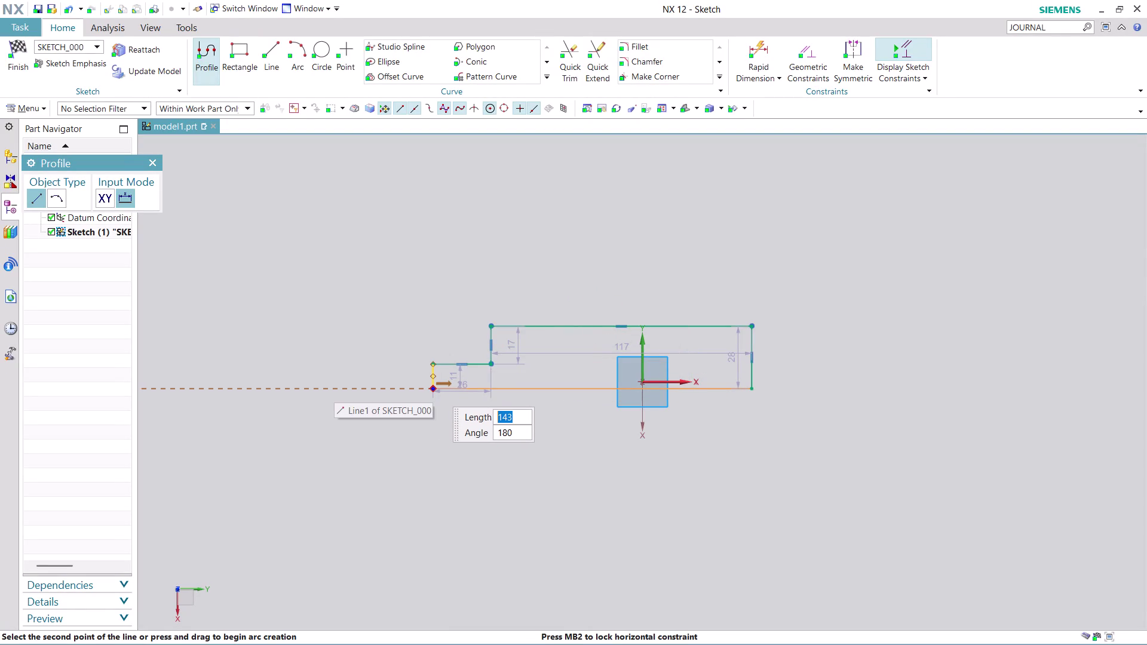
Close the stepped profile by ending its last line at the starting point.
click(433, 387)
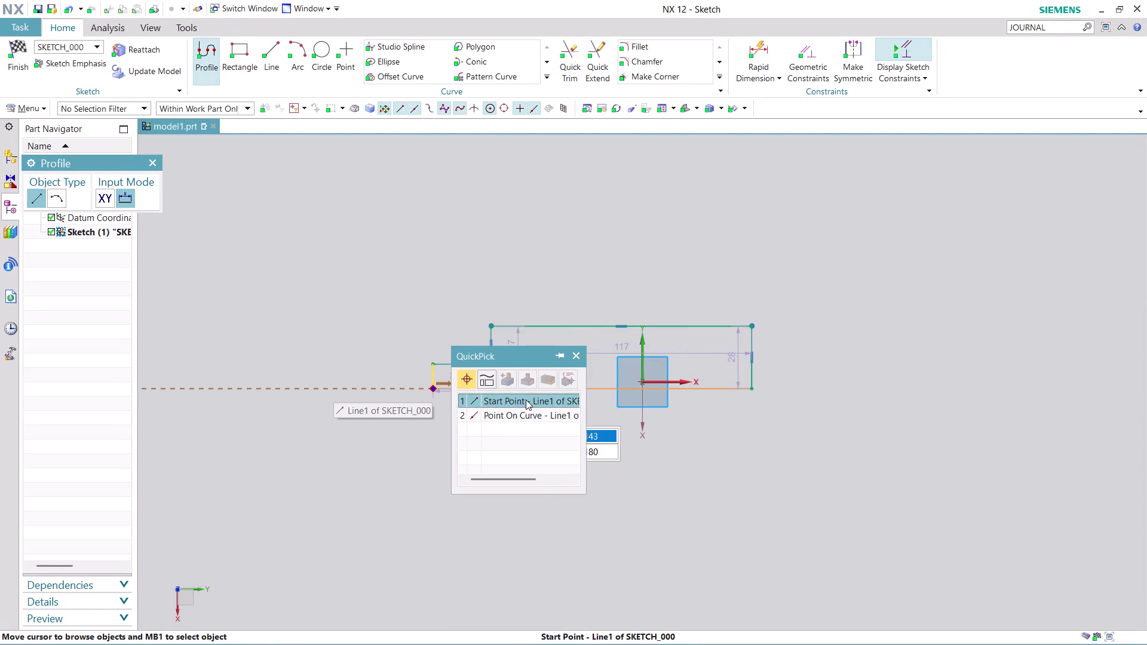
click(526, 400)
key(Escape)
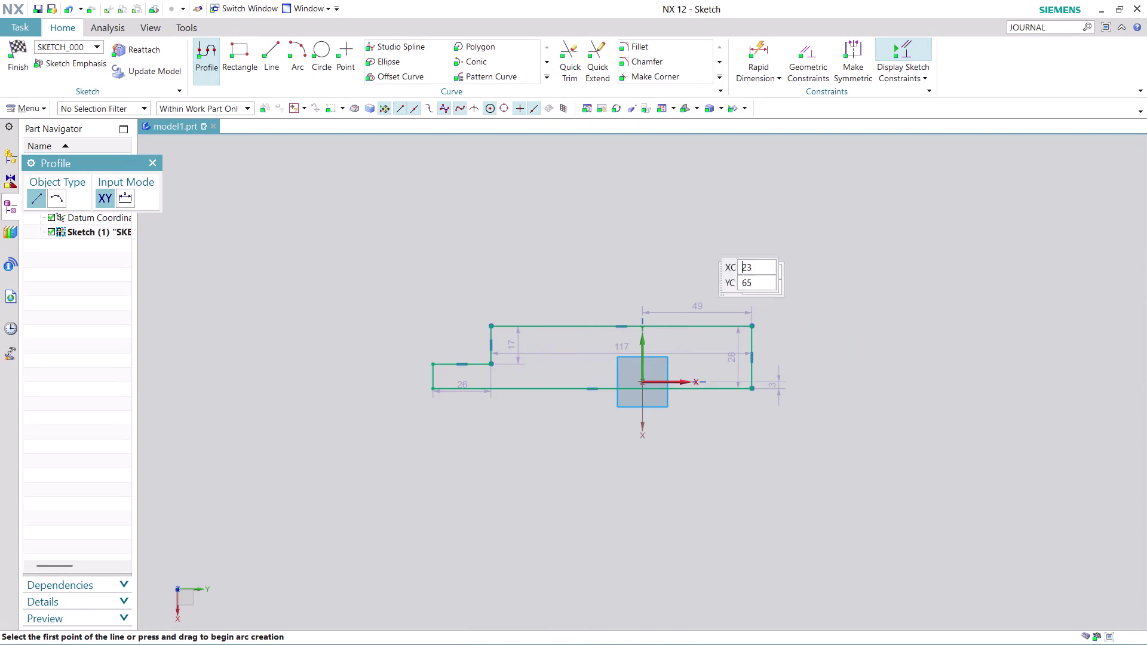
Draw the slanted, vertical and base lines forming the peaked roof on the right.
click(755, 326)
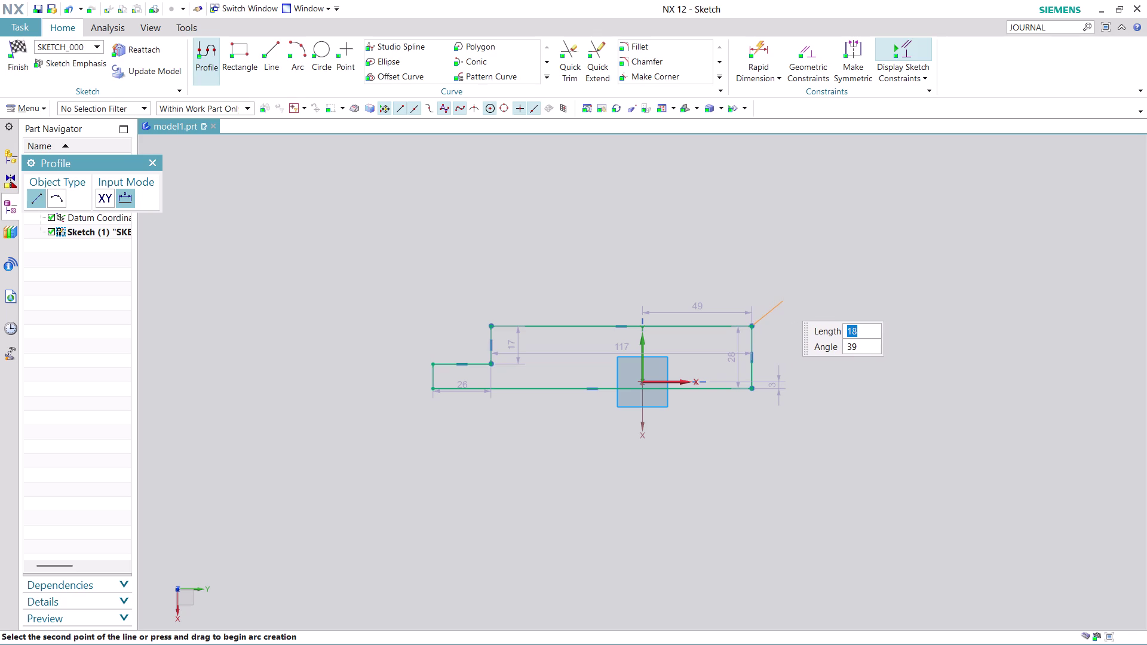
click(775, 300)
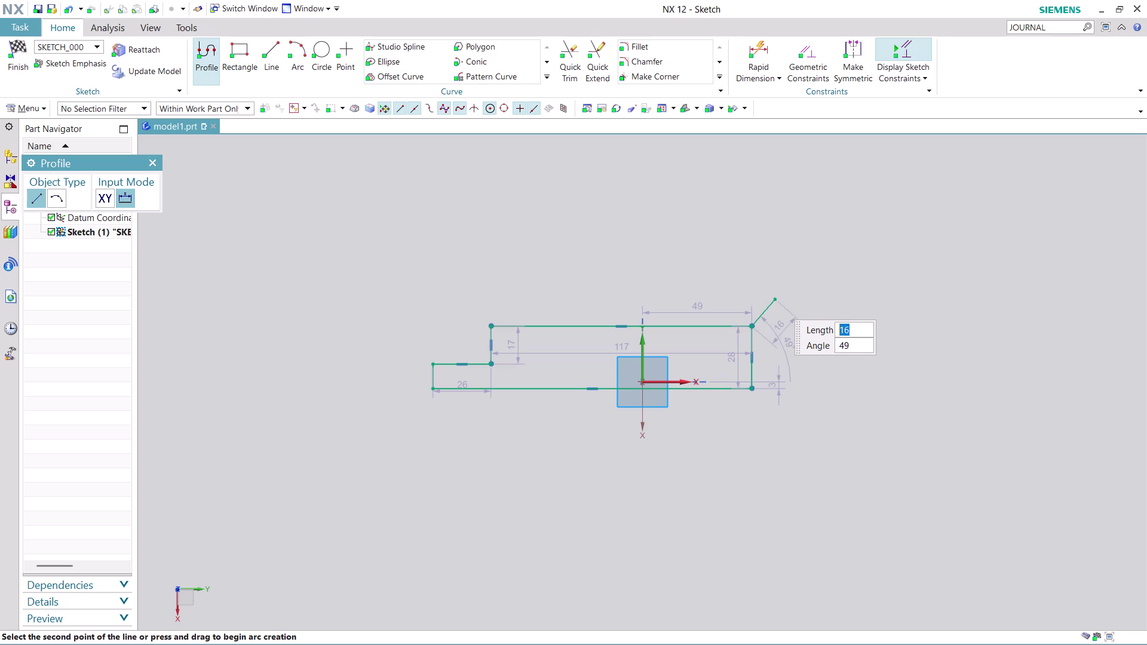
click(777, 388)
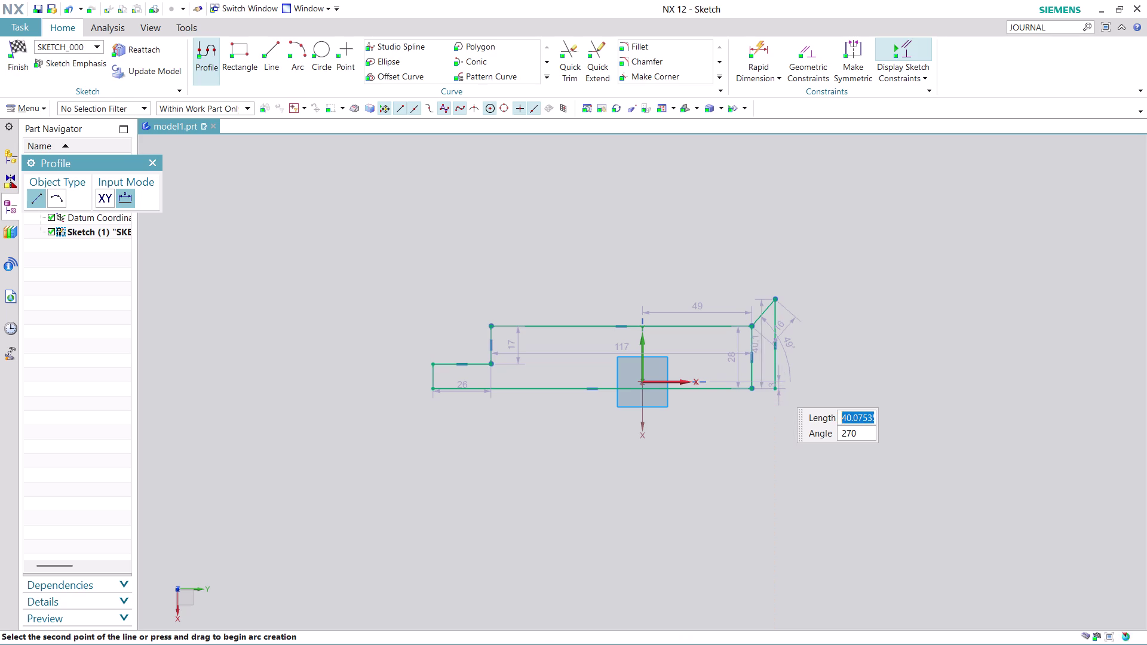
click(750, 392)
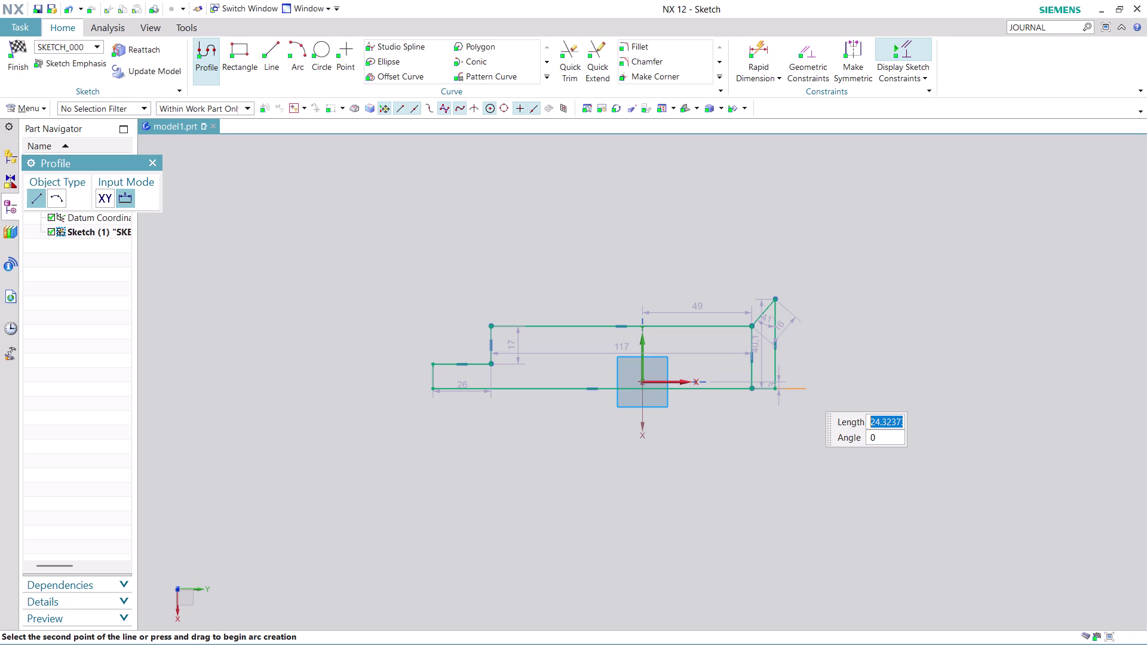
click(806, 392)
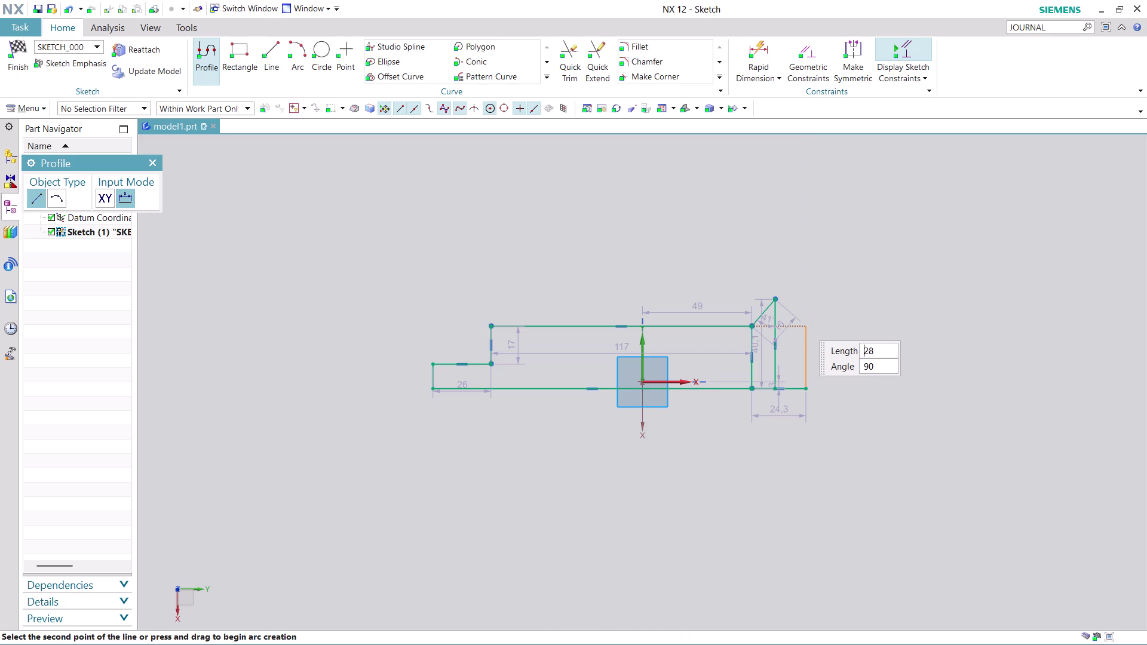
click(800, 316)
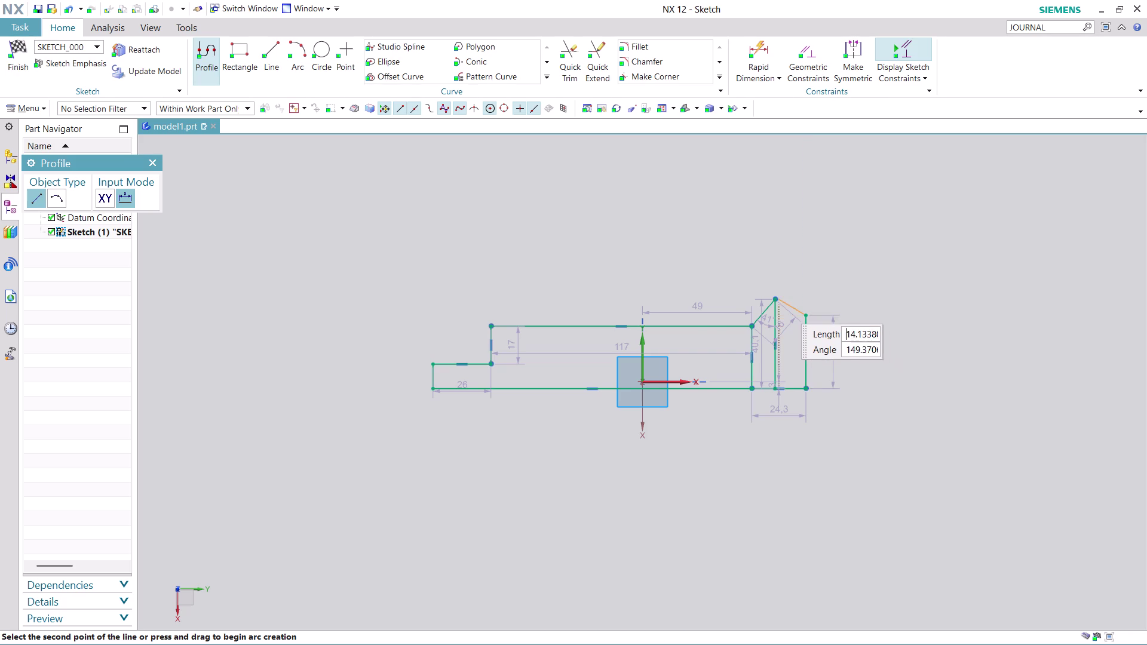
click(776, 299)
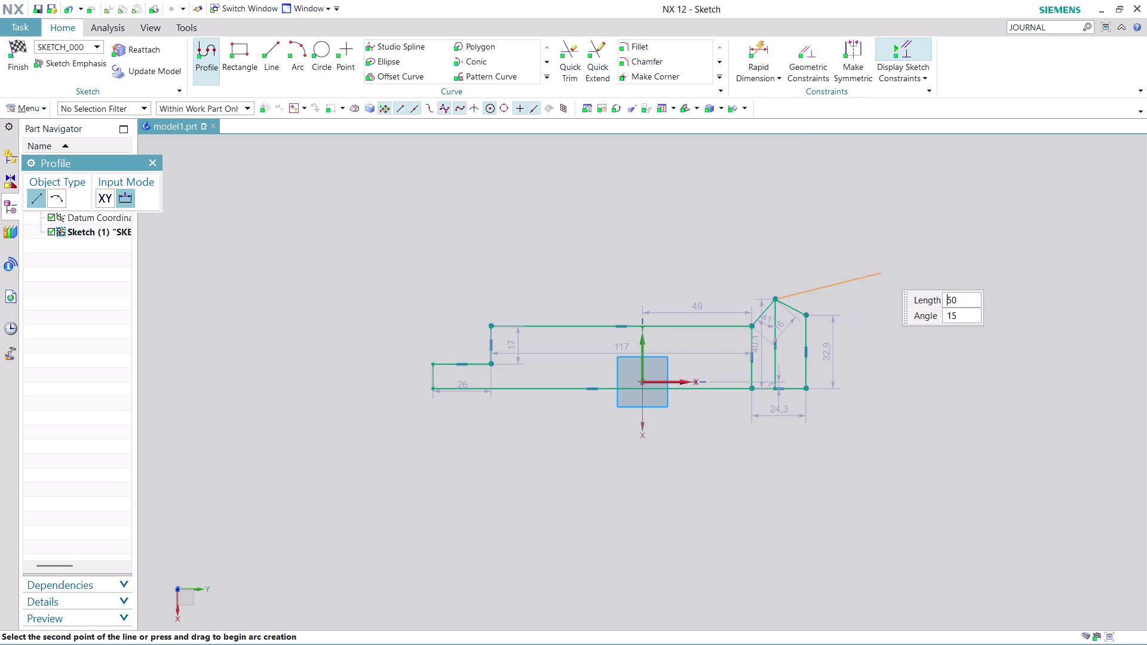
key(Escape)
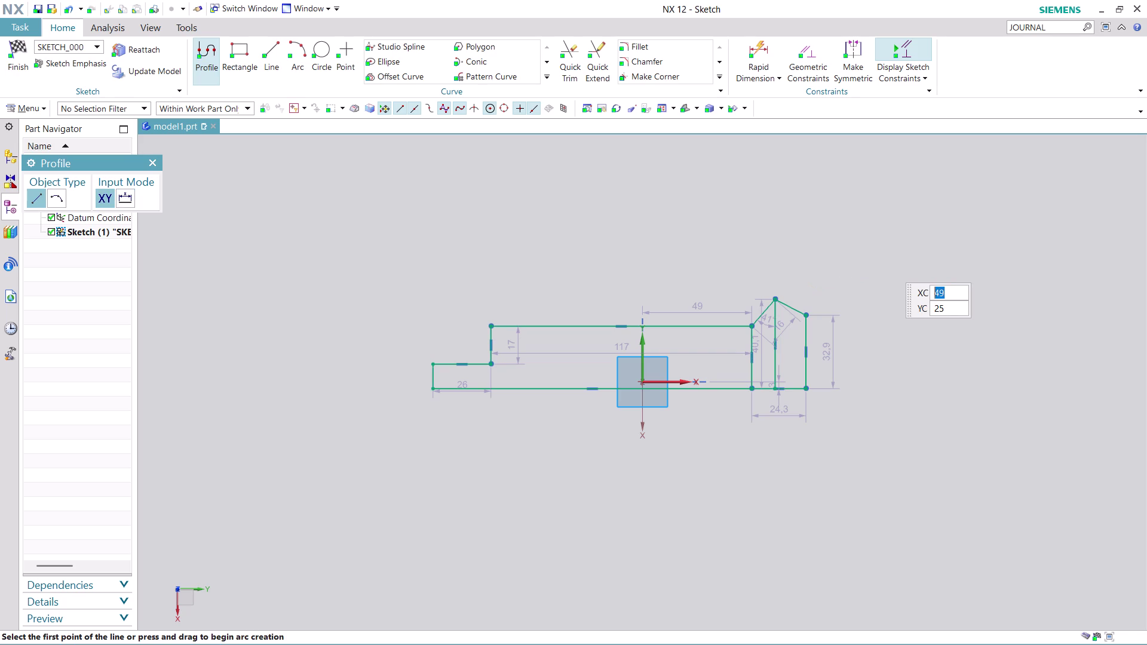
key(Escape)
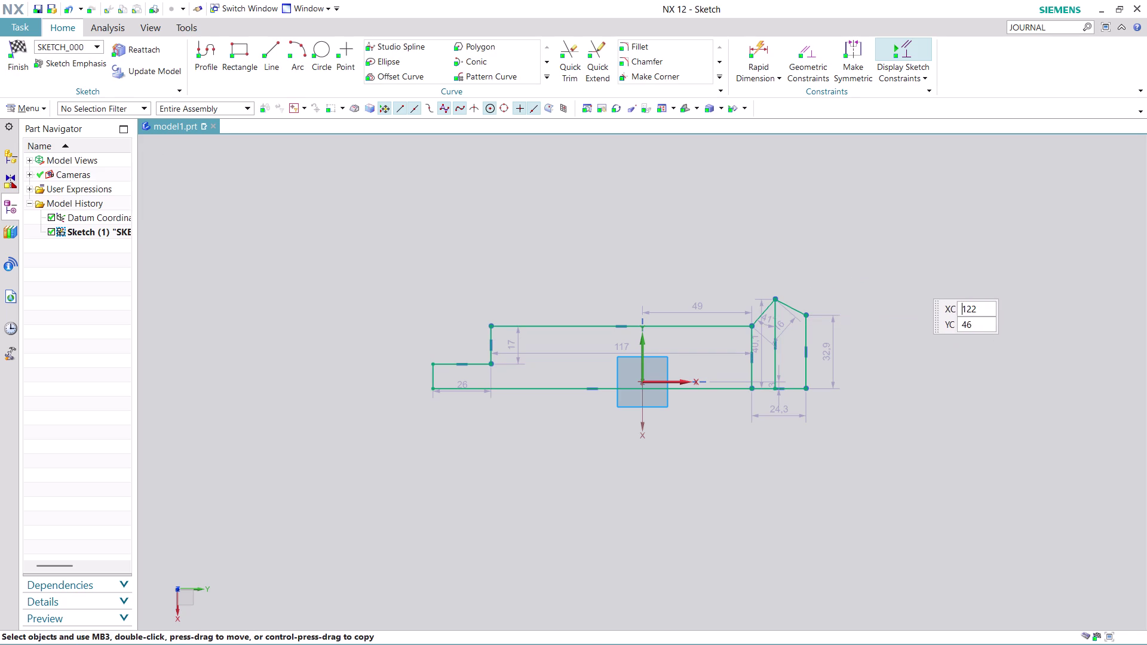
Change the left roof slope's angle dimension from 41° to 45°.
scroll(up, 3)
scroll(up, 3)
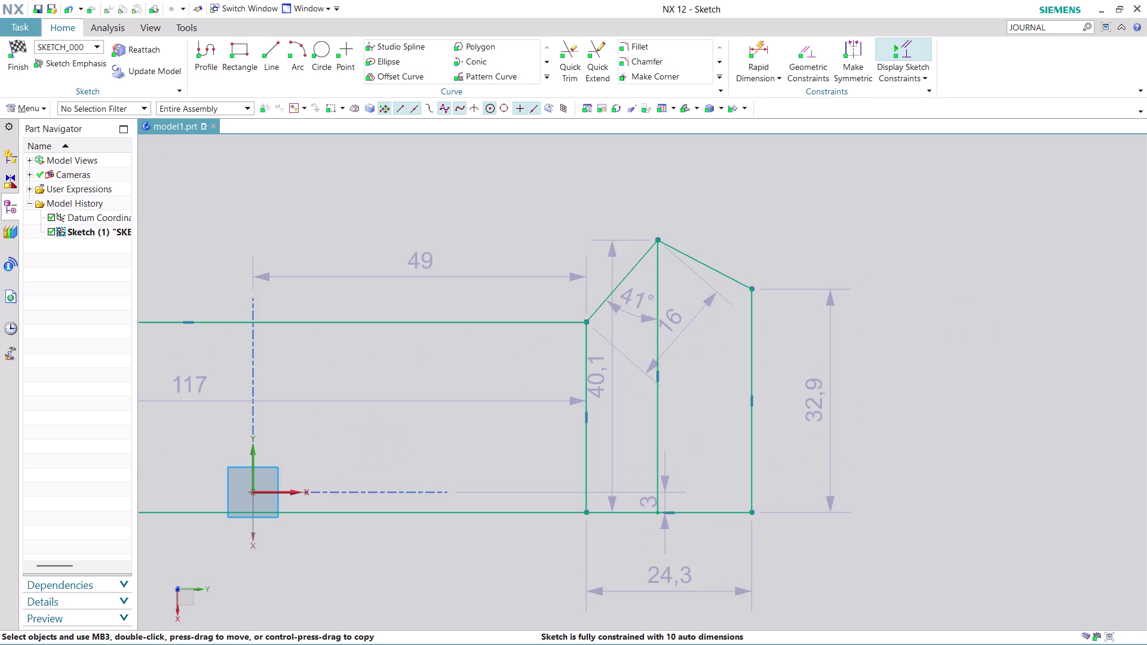
scroll(up, 3)
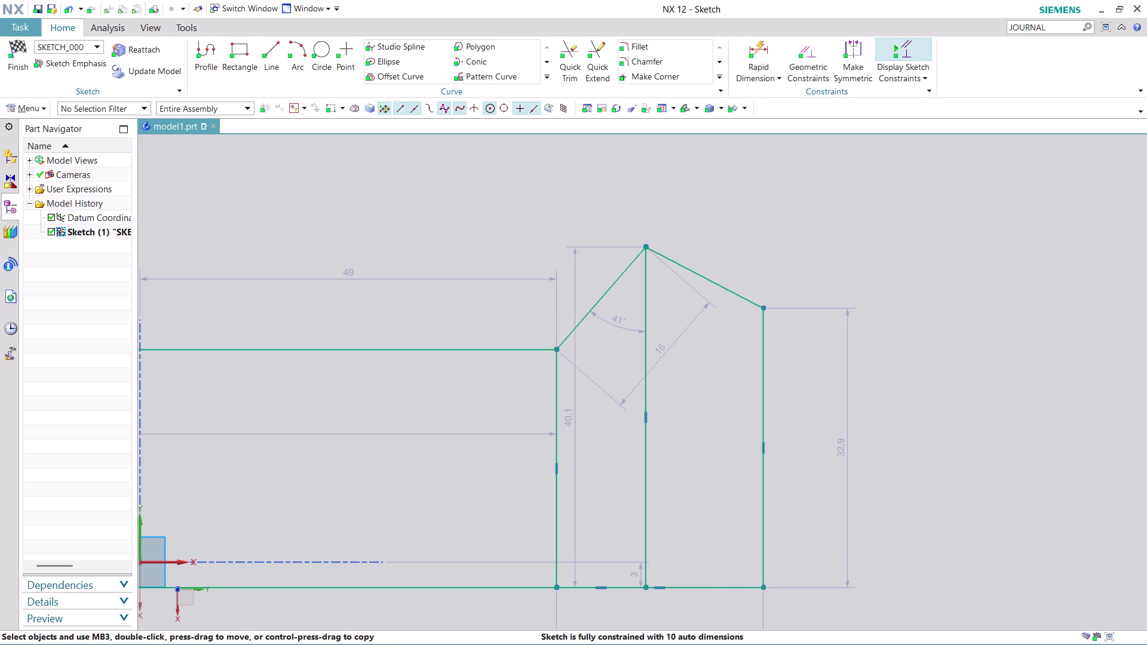
double_click(611, 324)
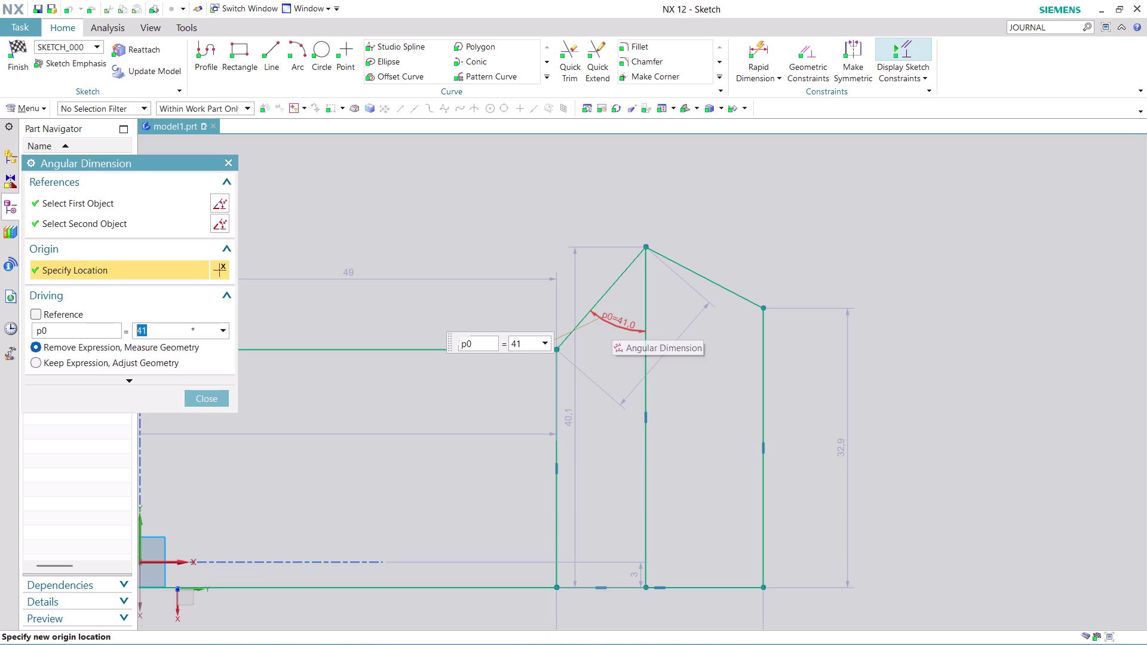
text(45)
key(Return)
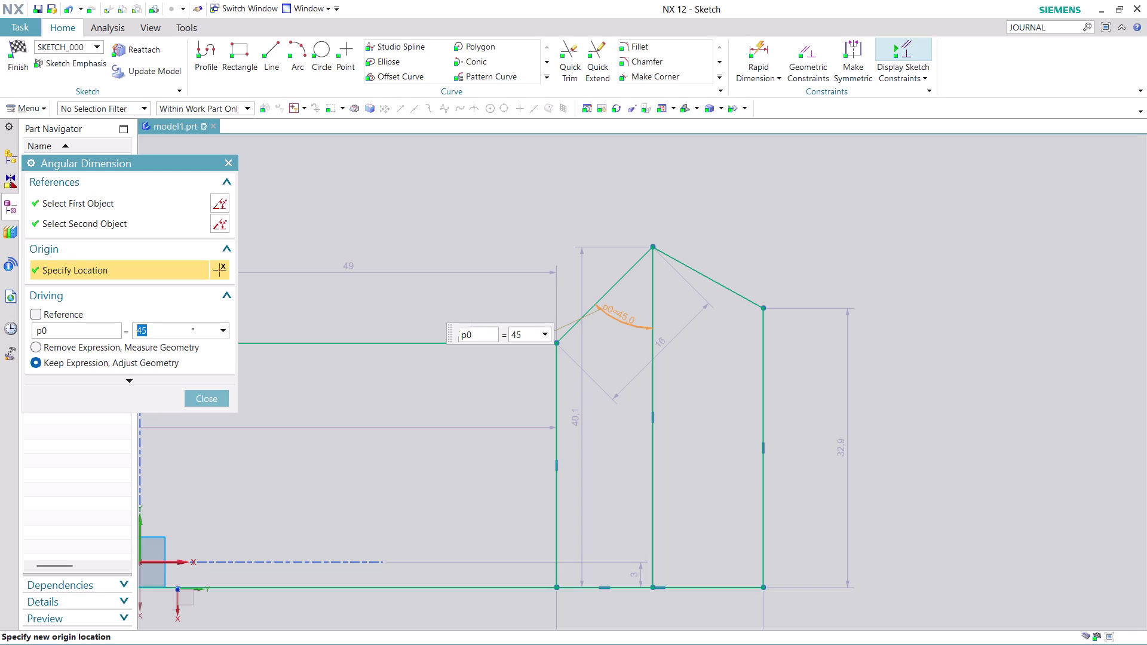
double_click(850, 447)
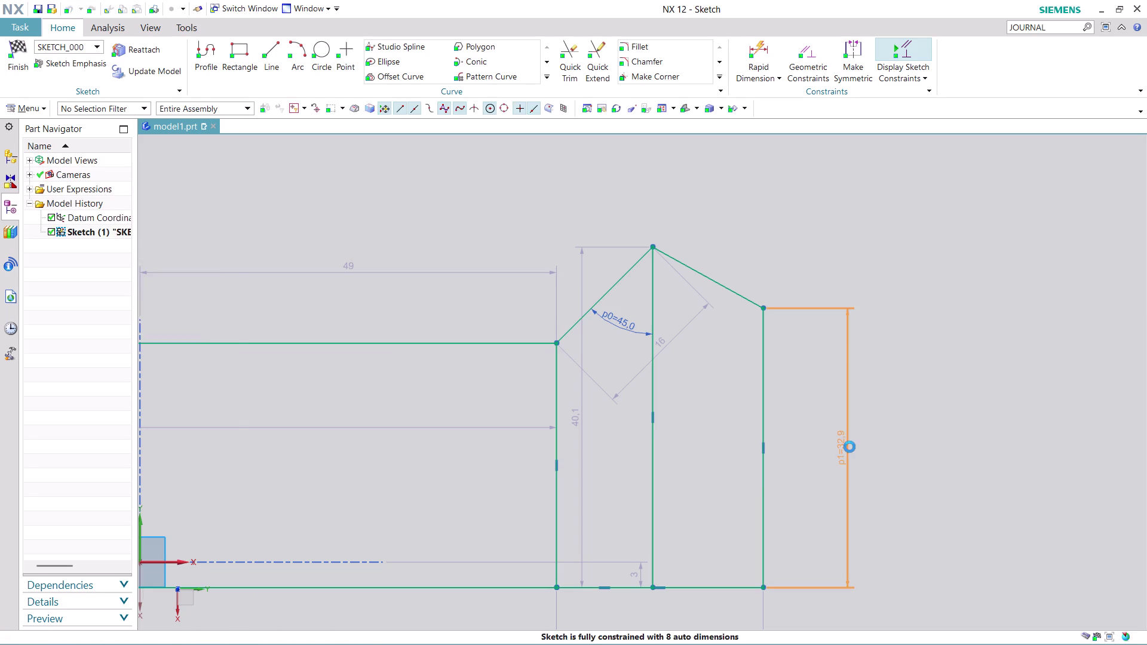
Set the right wall height to 40, keeping the expression and adjusting geometry.
text(40)
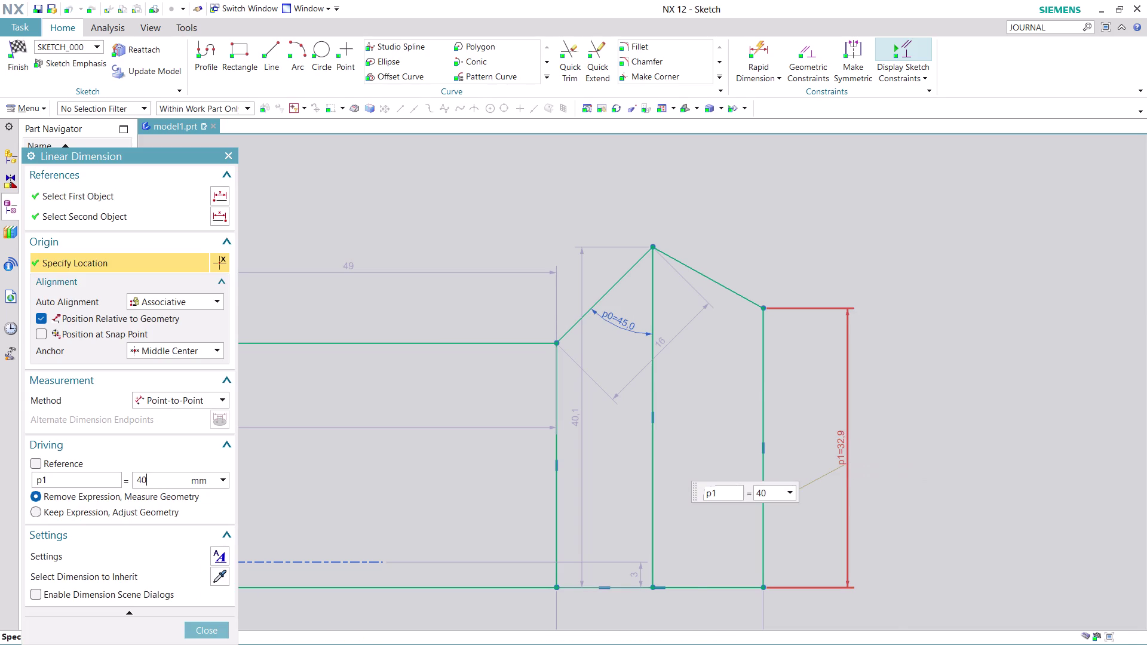
key(Return)
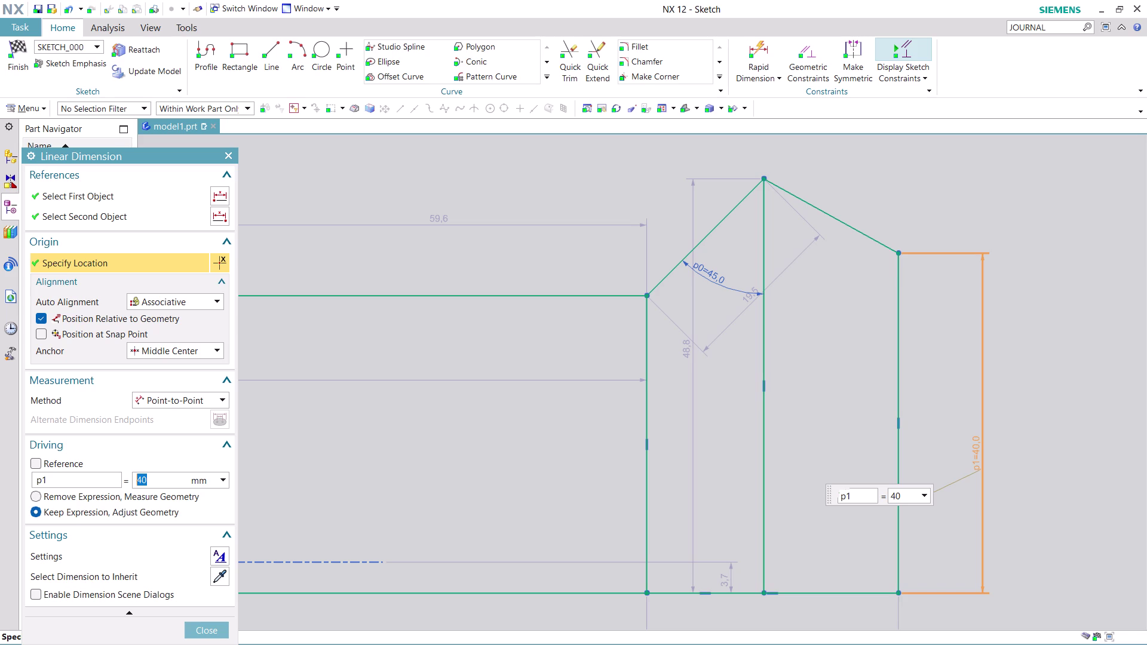
click(645, 337)
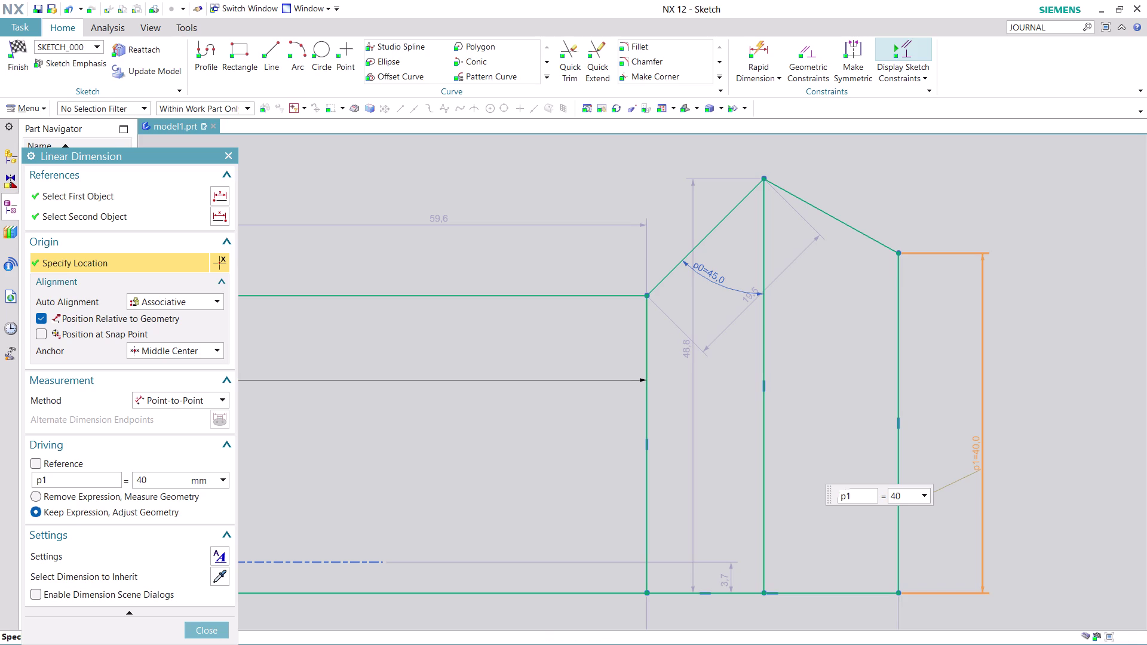
click(755, 43)
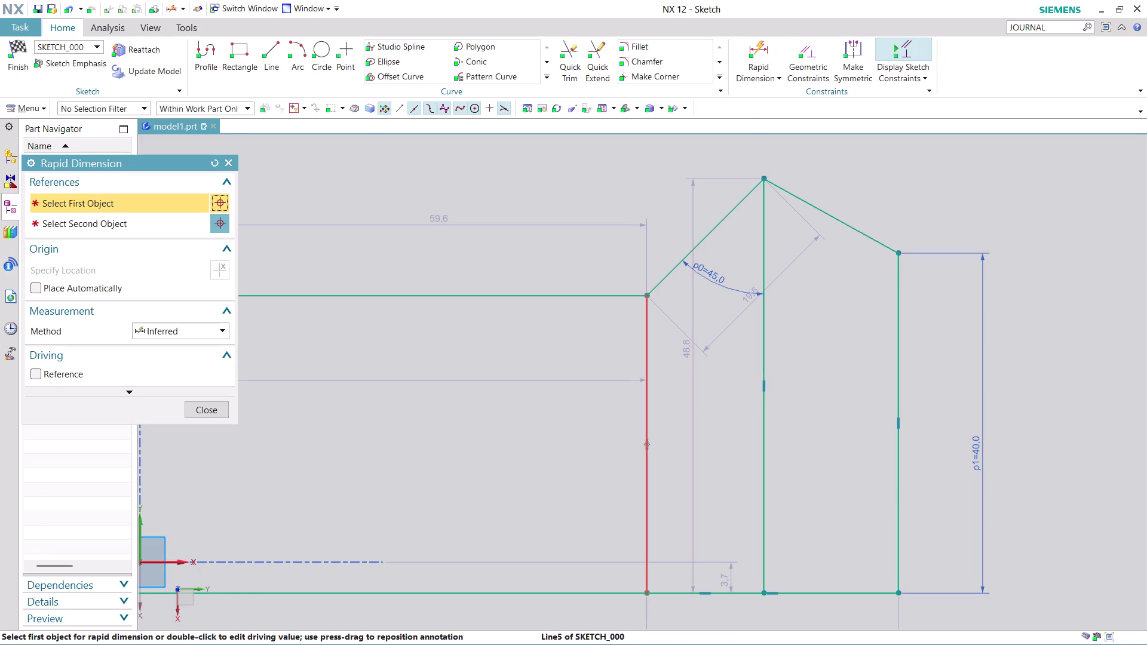
Add two 10 mm width dimensions on either side of the roof's central vertical edge.
click(645, 358)
click(762, 370)
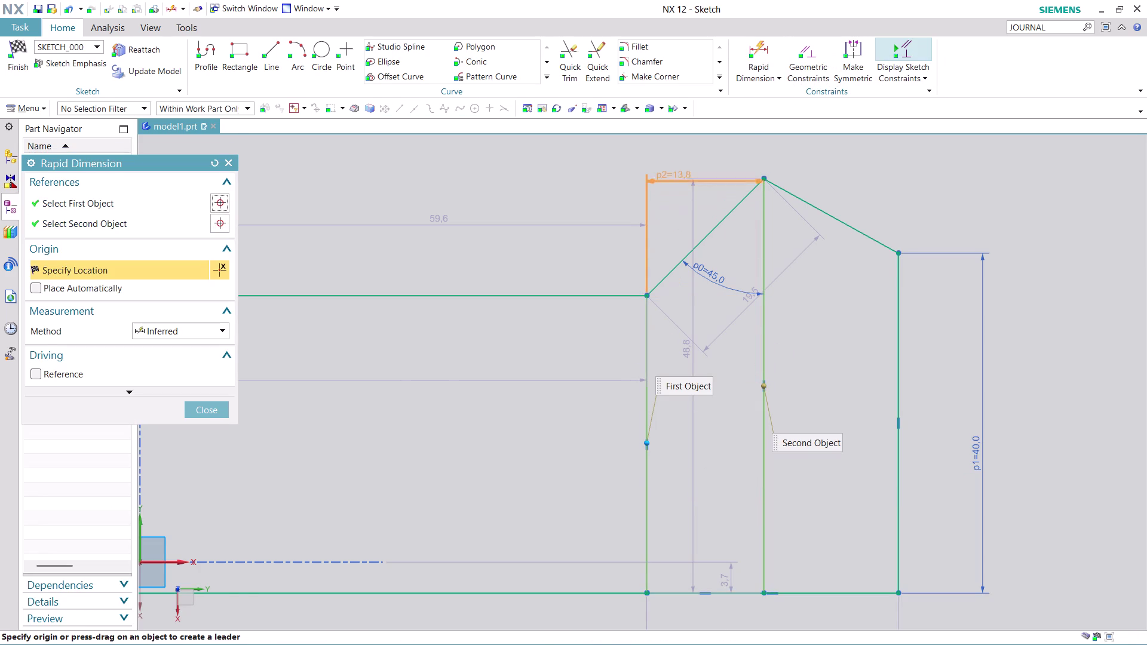
click(698, 157)
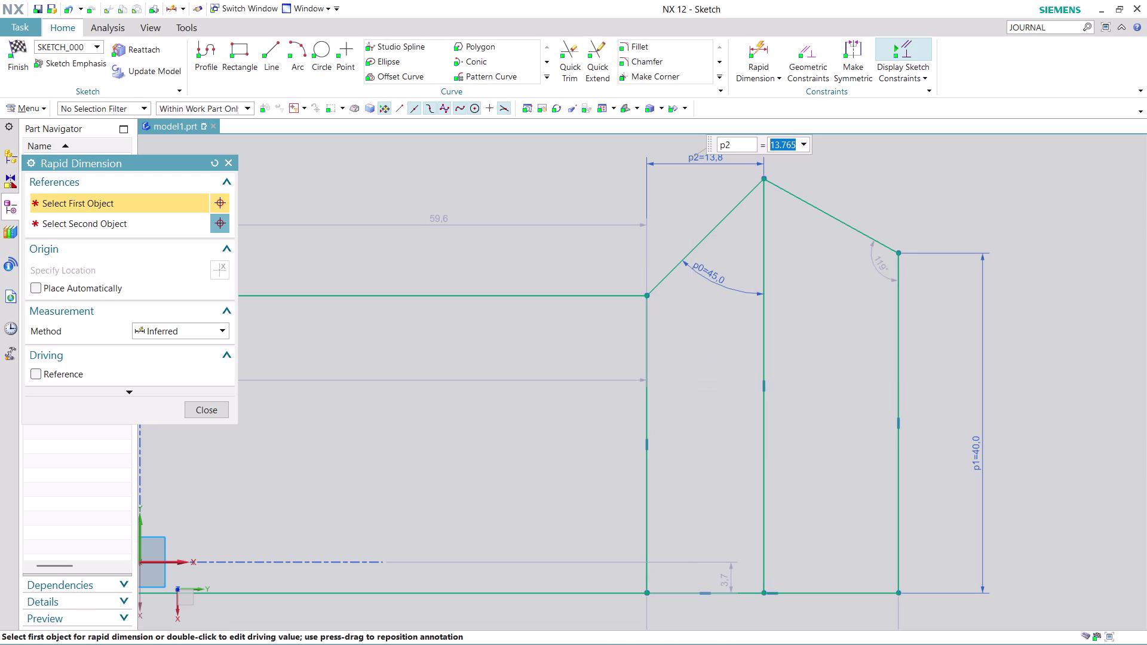
text(10)
key(Return)
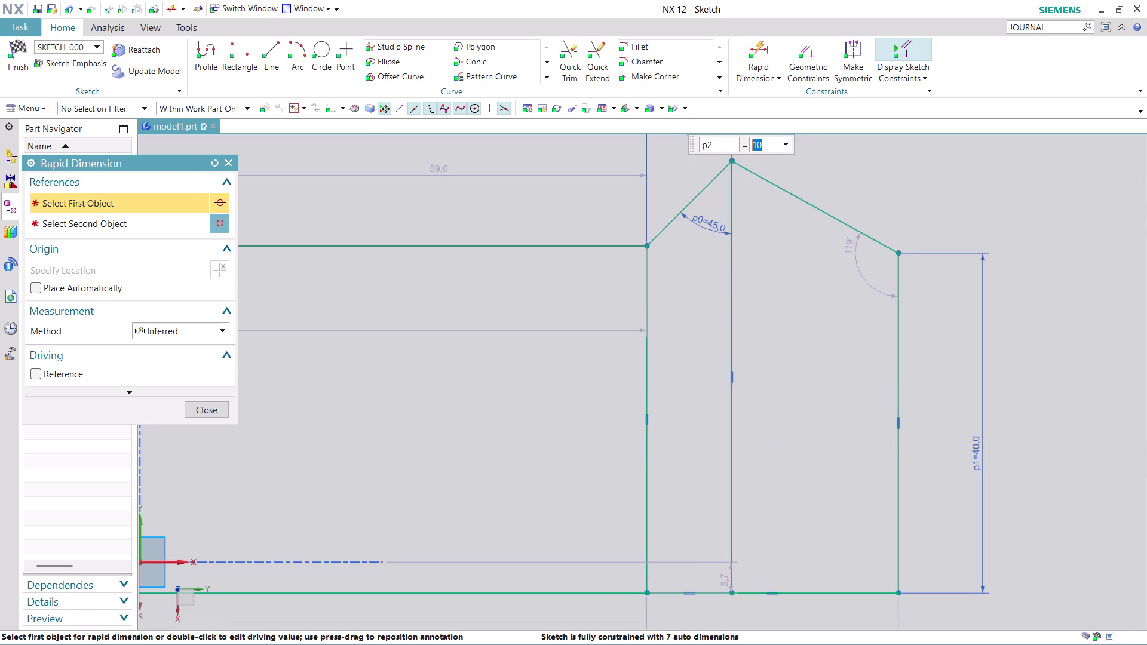
click(729, 315)
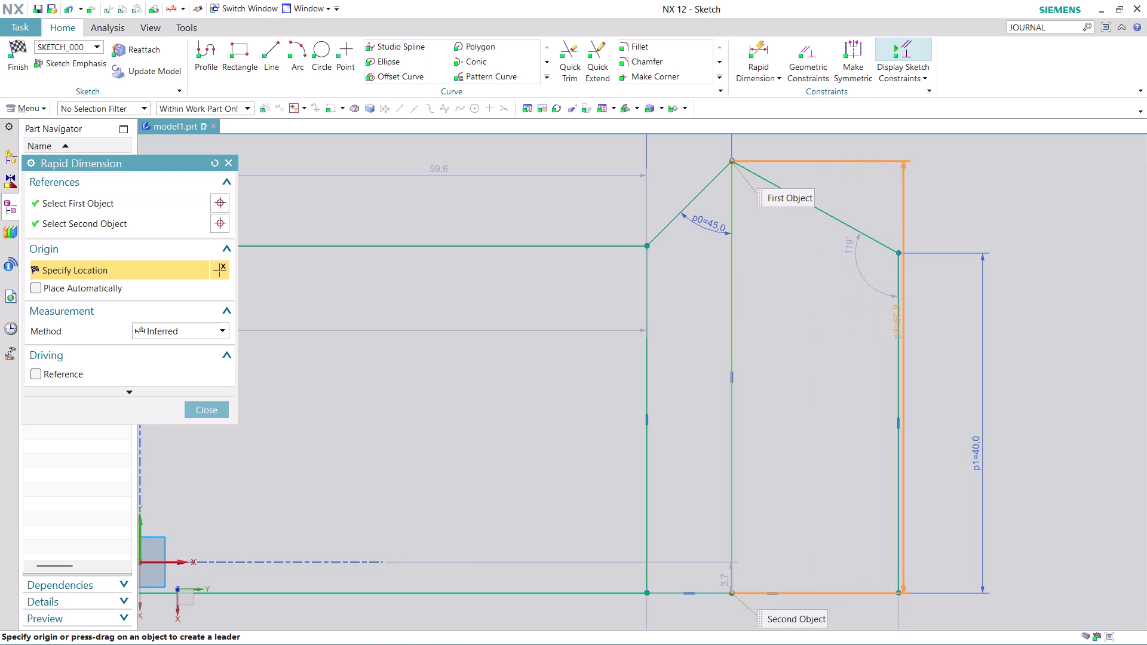
click(902, 323)
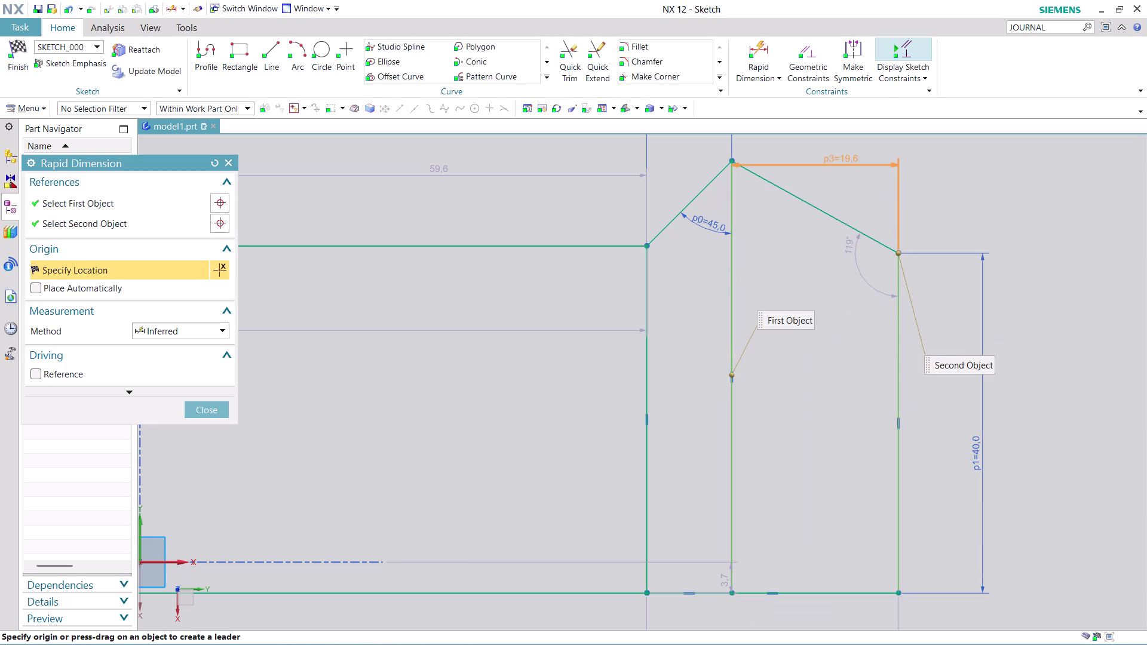
click(814, 317)
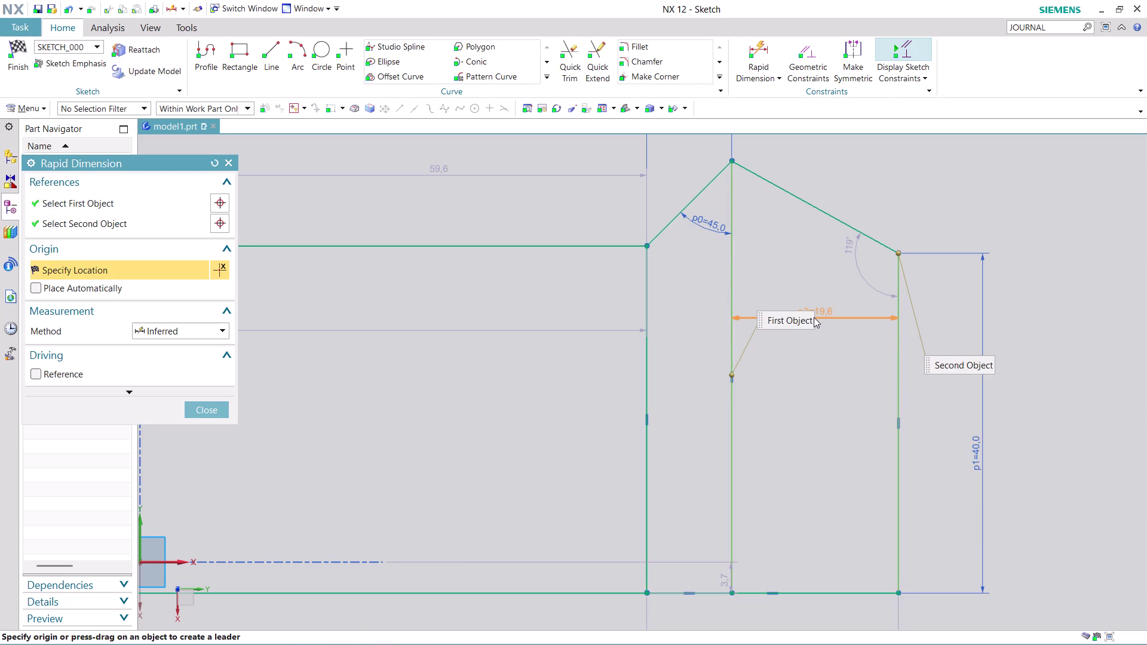
click(838, 416)
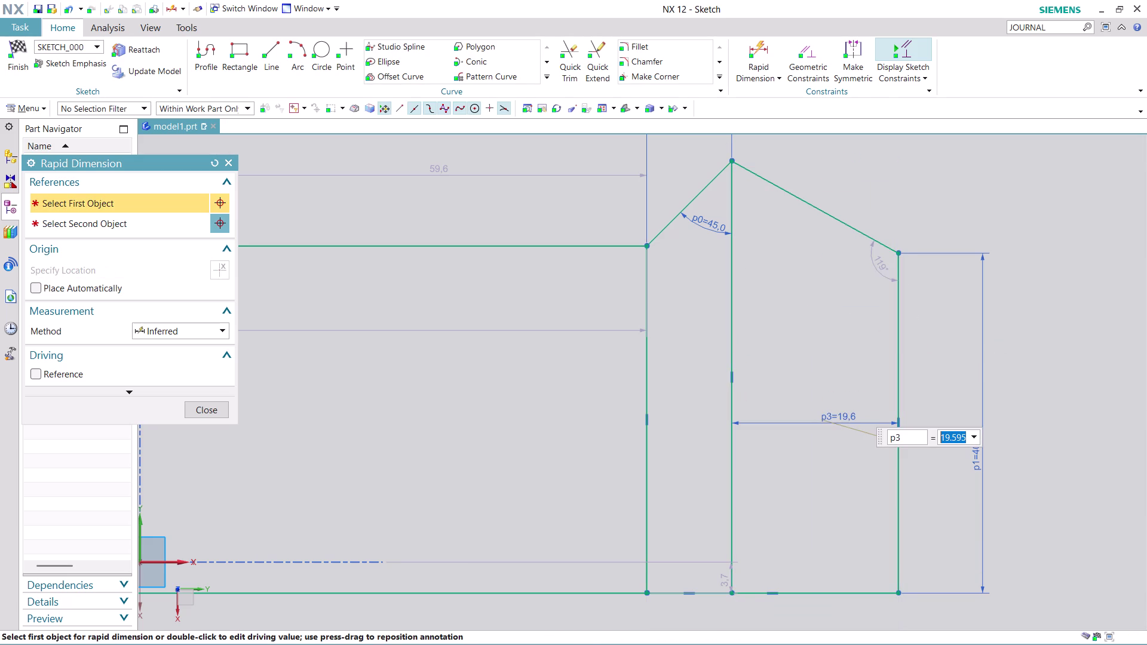
text(10)
key(Return)
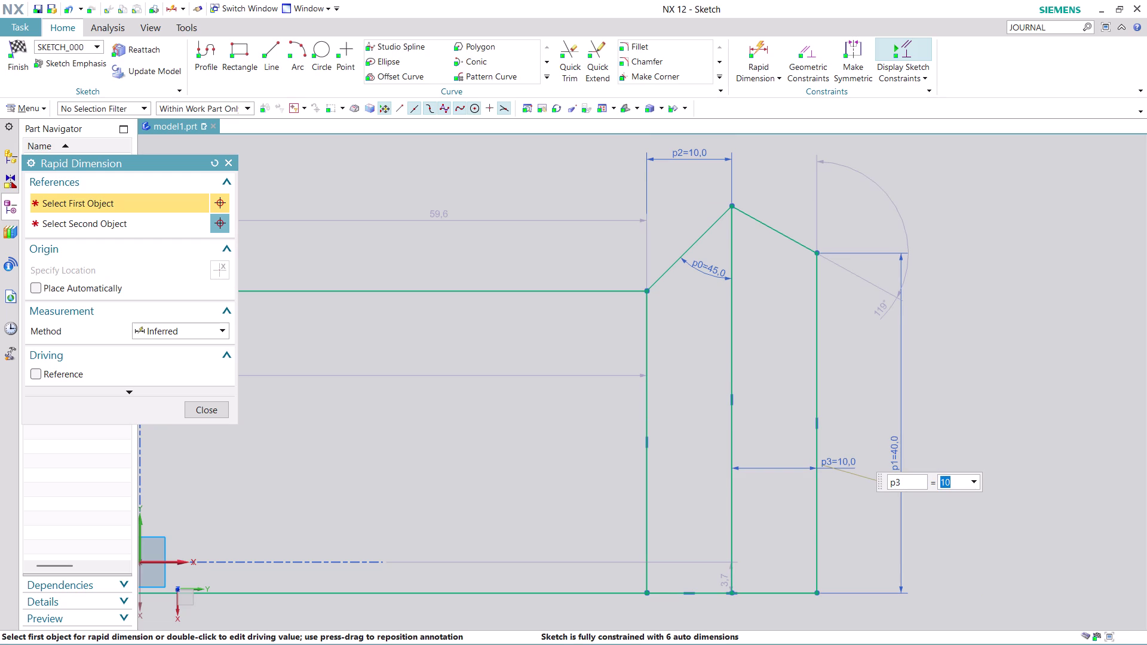
Try setting the right eave angle to 45°, then undo the distorting change.
double_click(862, 177)
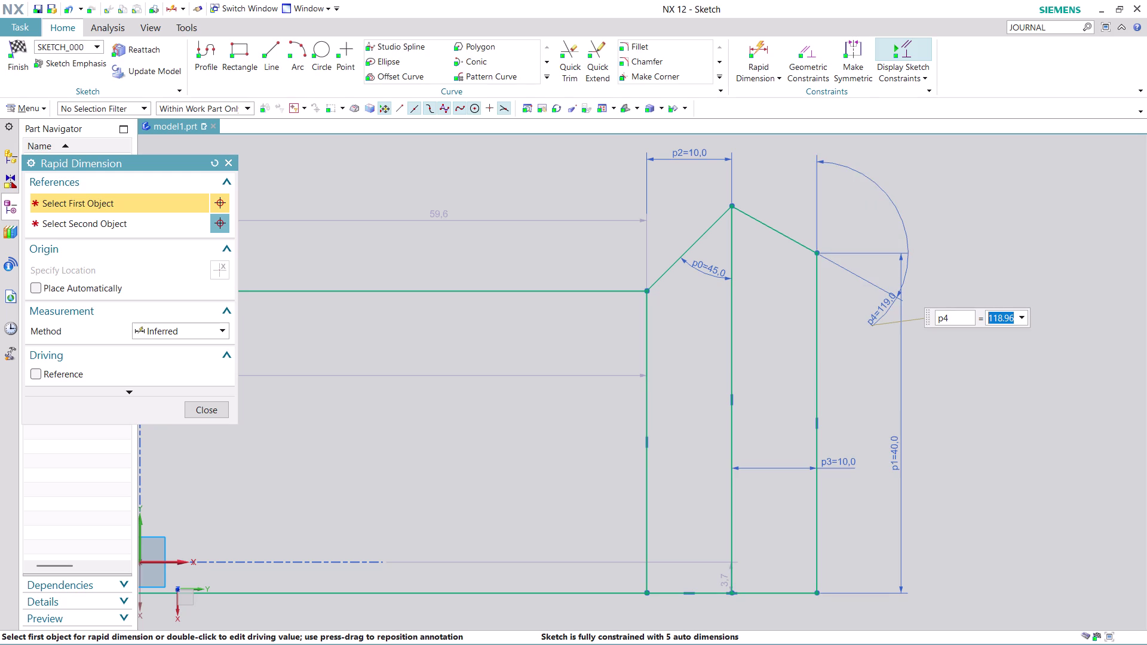
text(45)
key(Return)
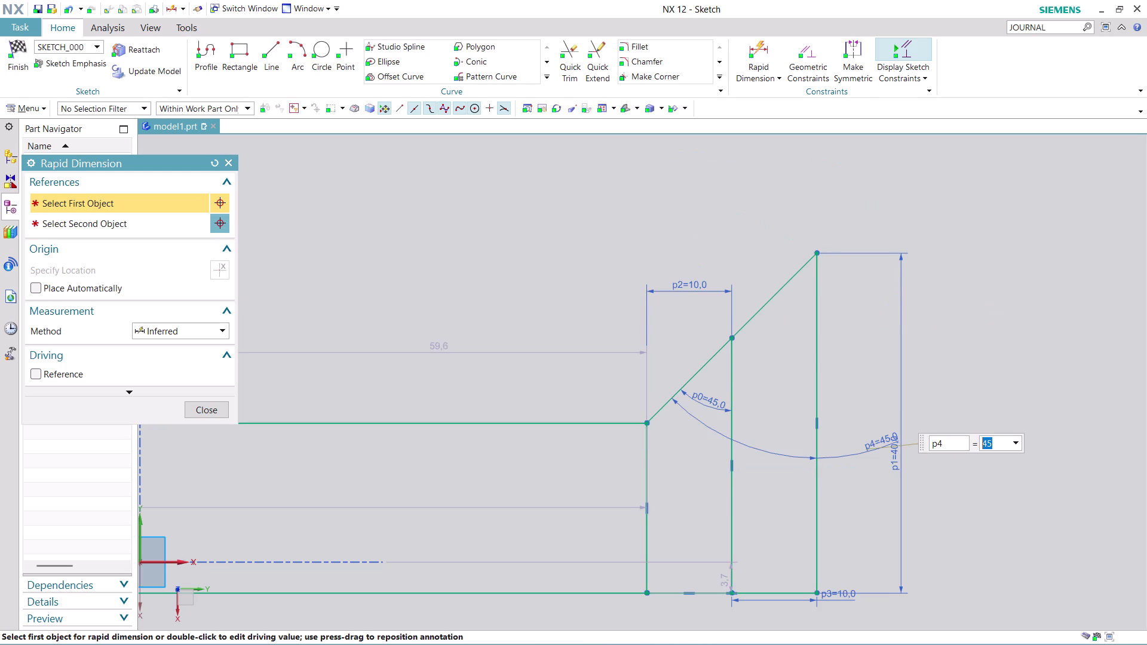
key(ctrl+z)
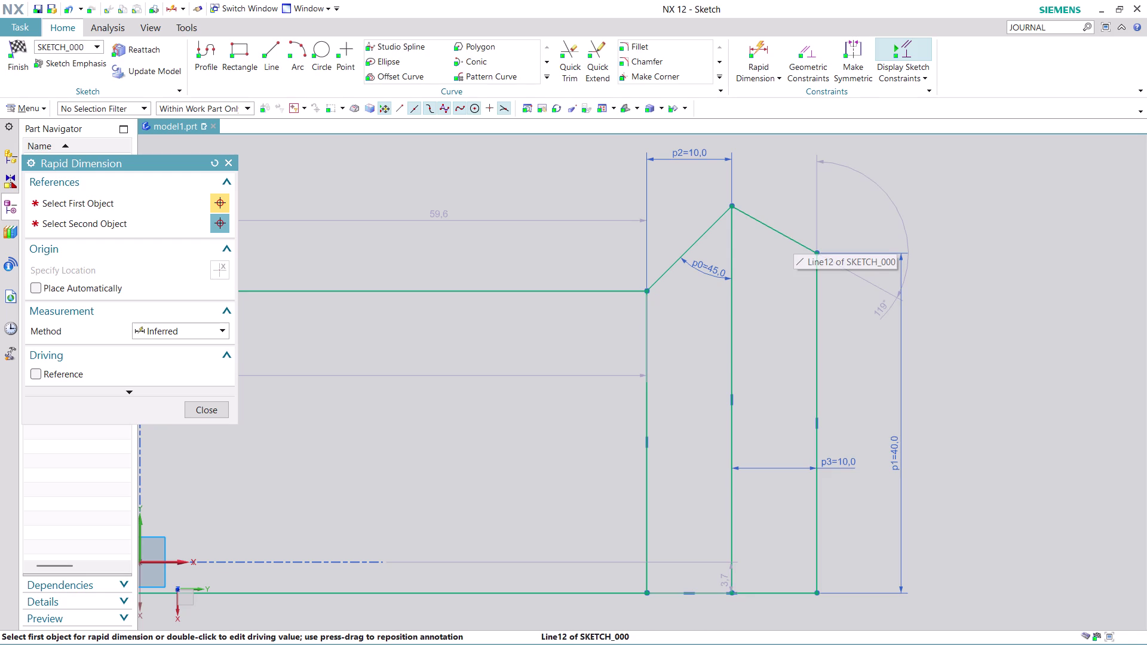
click(205, 417)
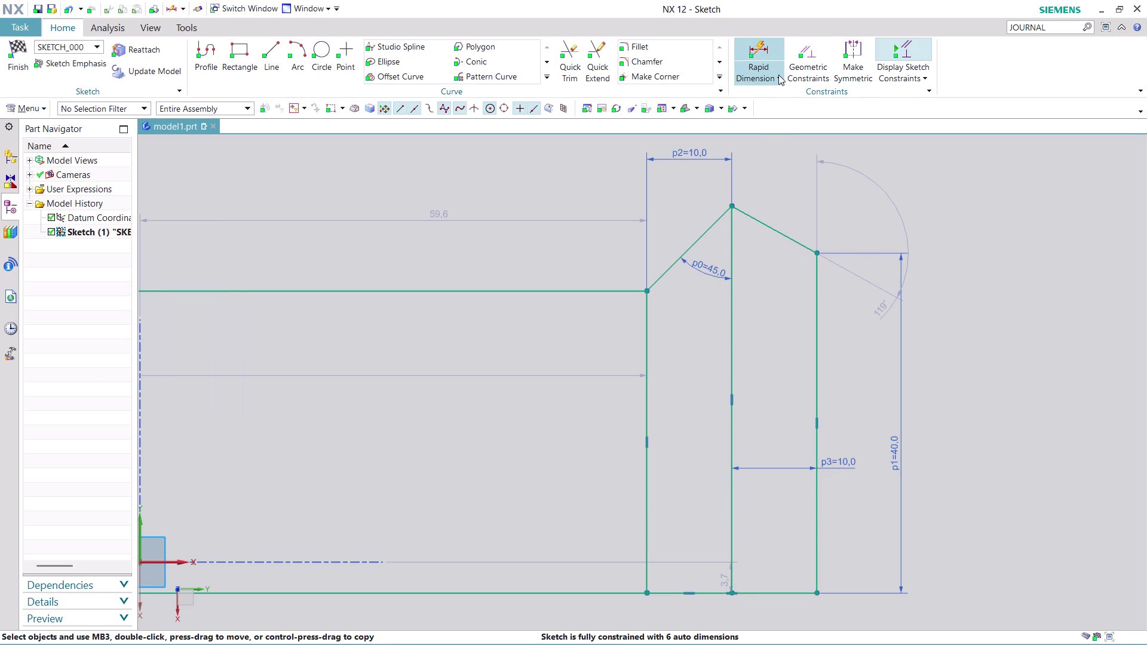
Add a 45° angle dimension between the vertical centre line and the right roof line.
click(778, 74)
click(786, 137)
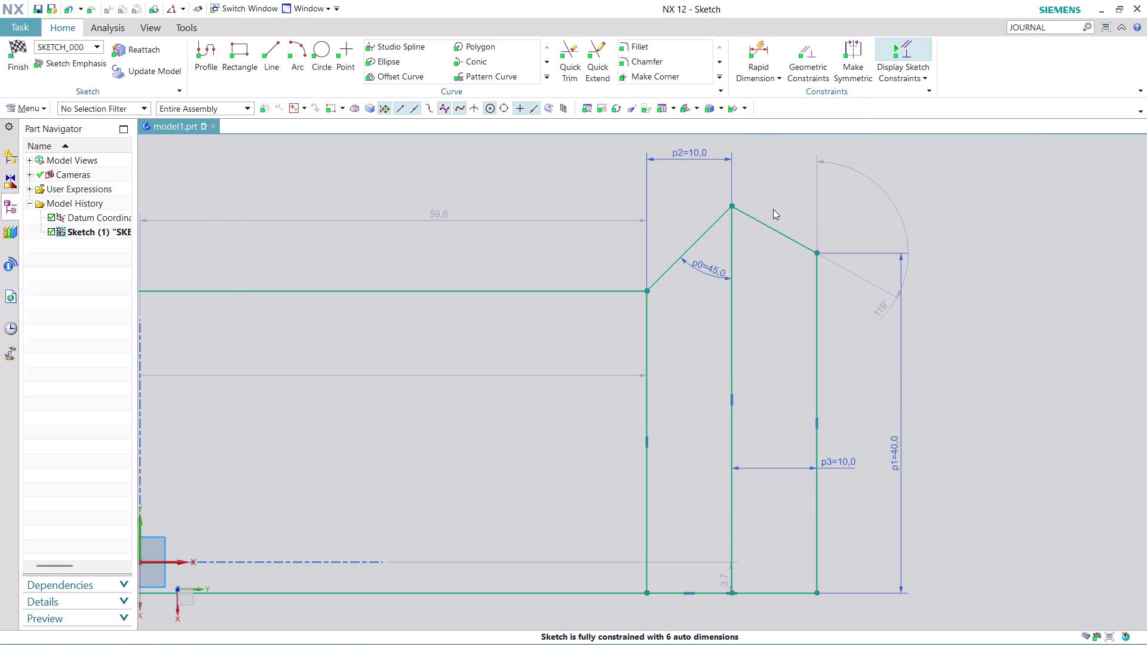
click(733, 253)
click(777, 232)
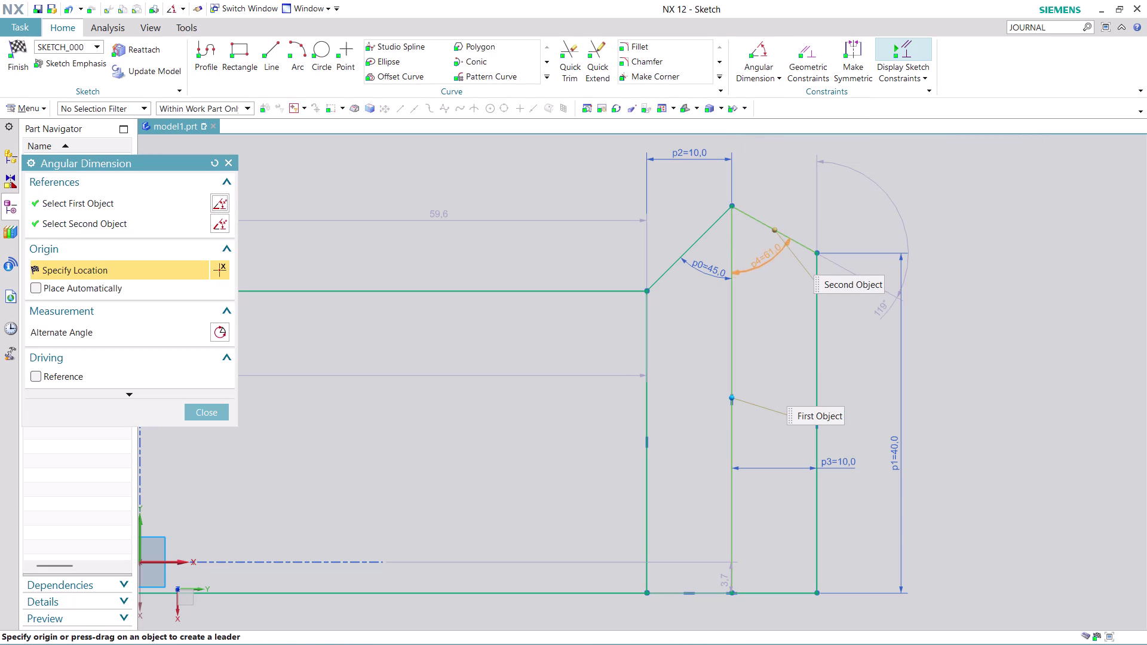
click(752, 245)
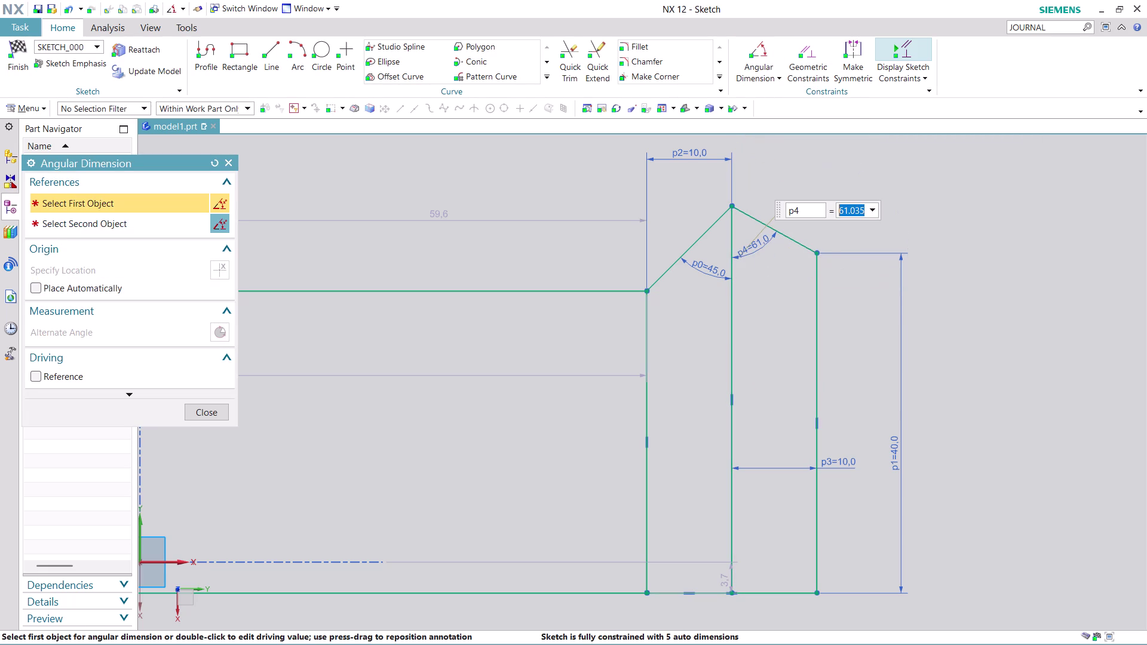
text(45)
key(Return)
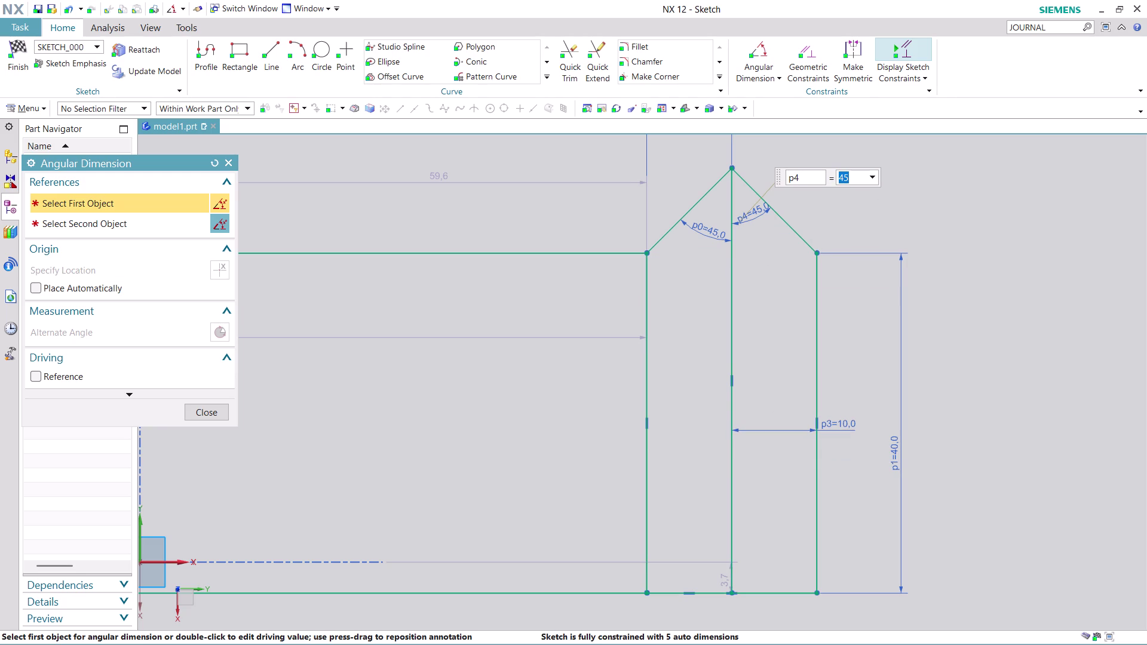
Delete the 40 height dimension and acknowledge the automatic dimensioning notice.
right_click(893, 455)
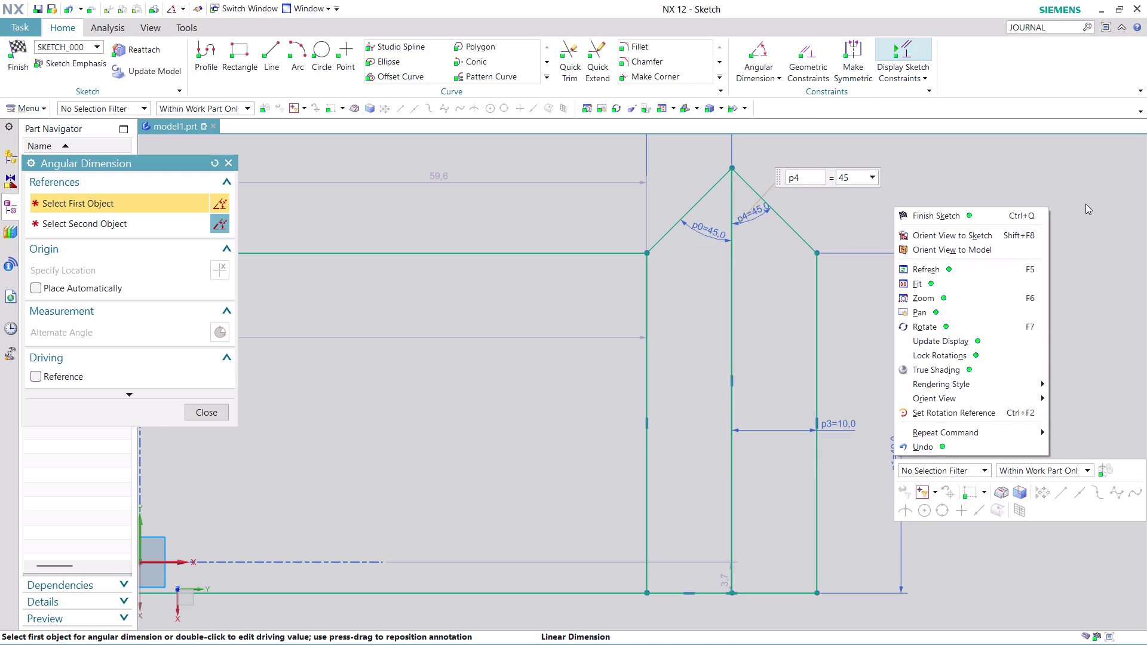
click(1101, 189)
key(Escape)
key(Escape)
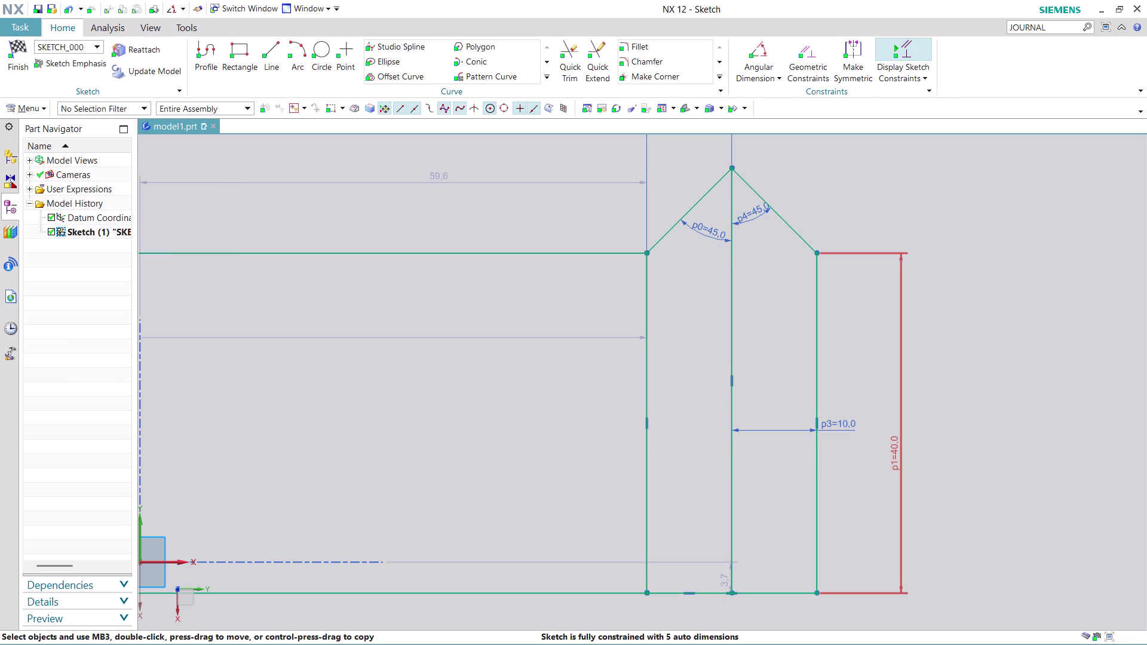
right_click(904, 447)
click(942, 390)
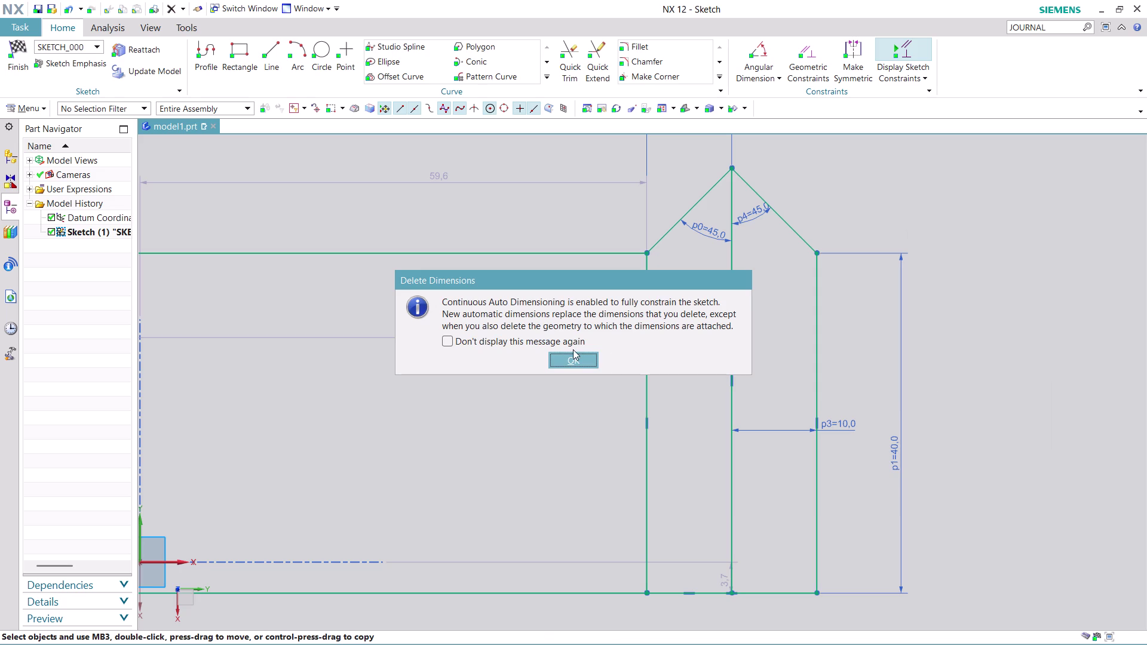
click(573, 359)
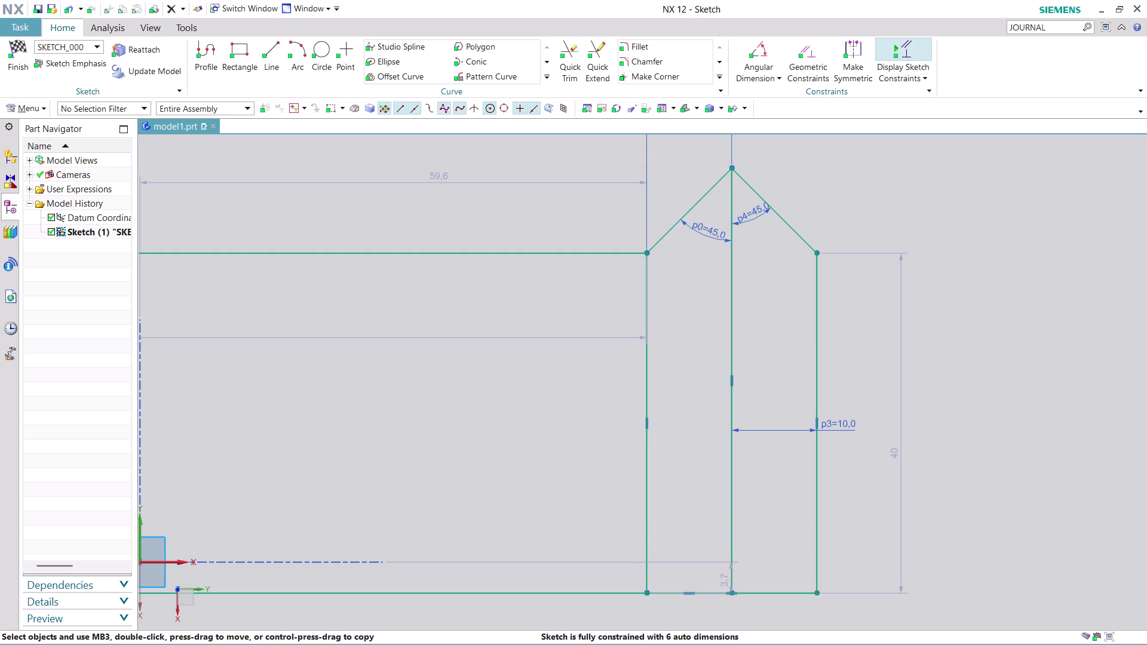
click(763, 79)
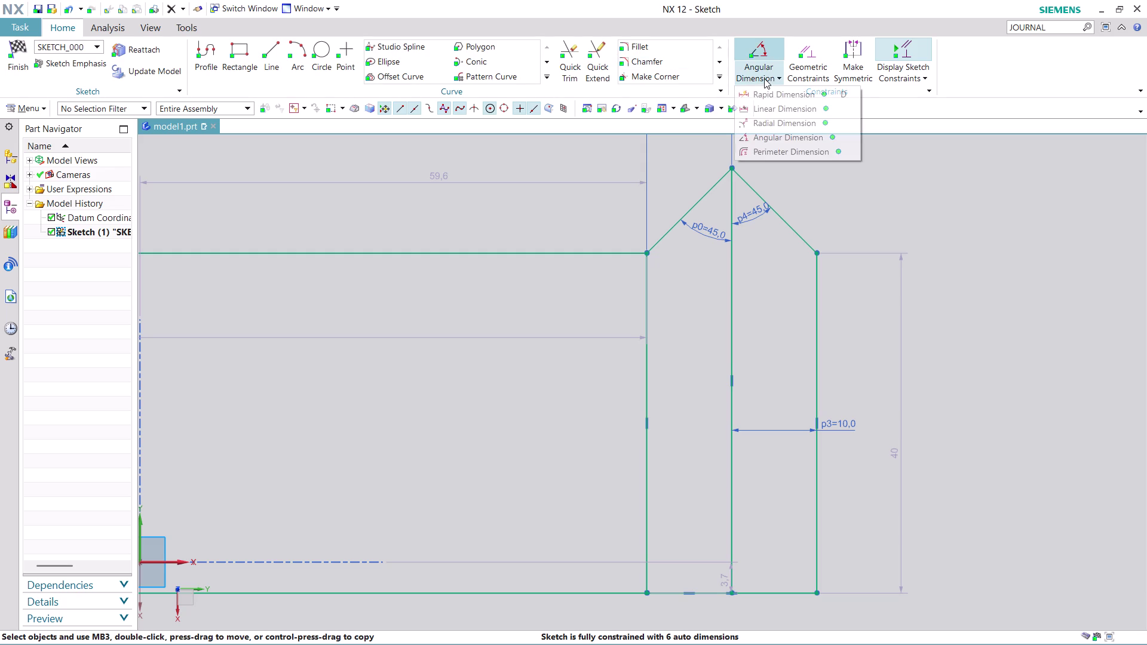
Add a 40 height dimension on the vertical centre line.
click(762, 97)
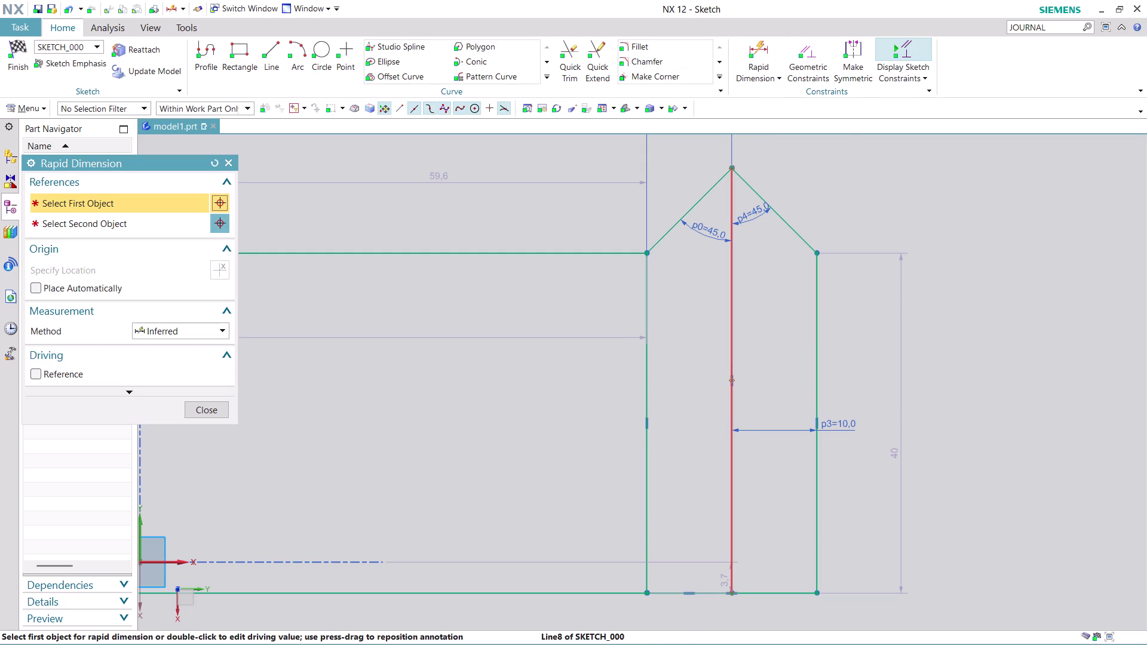
click(729, 322)
click(977, 360)
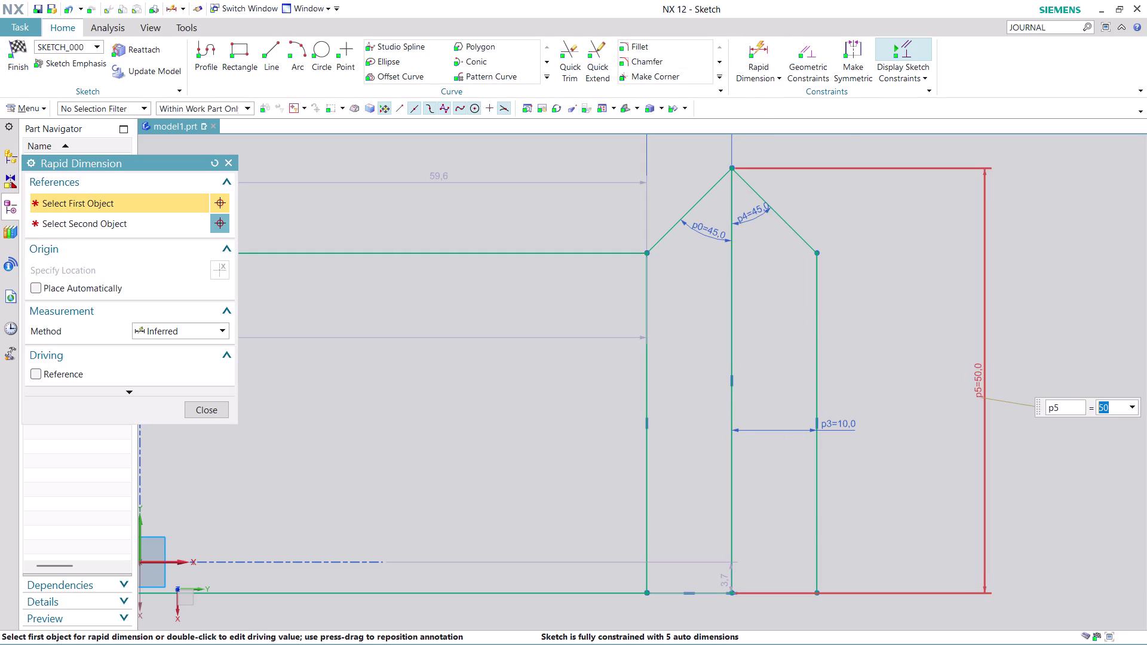
text(40)
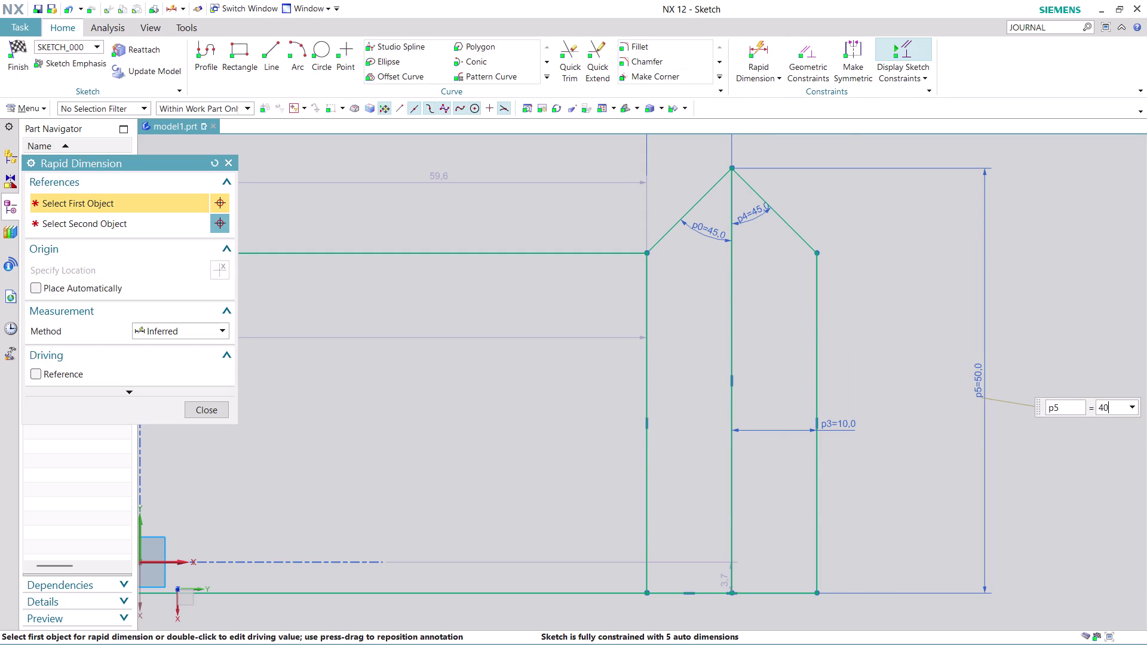
key(Return)
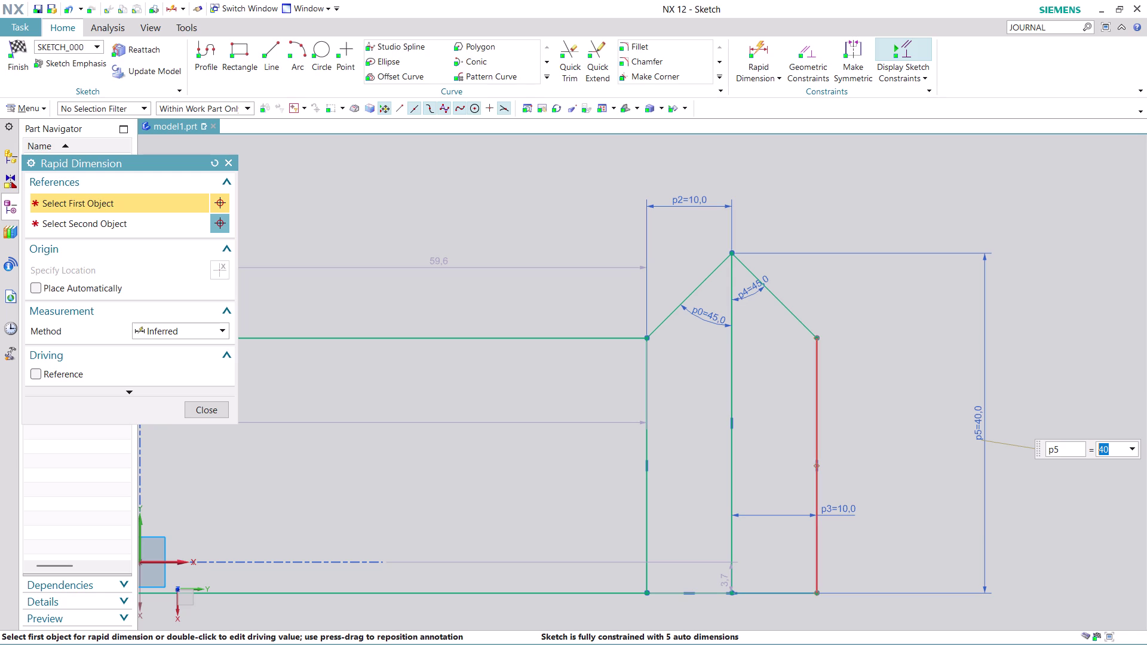
Undo the last three sketch changes.
key(ctrl+z)
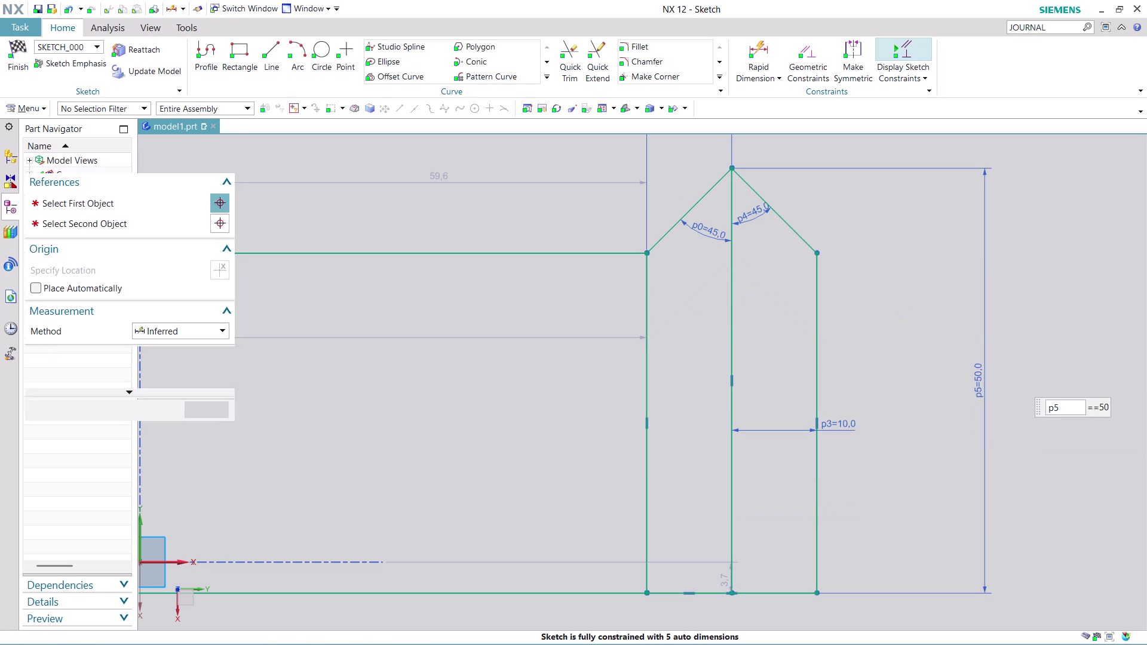
key(ctrl+z)
key(ctrl+z)
Undo fourteen more changes to remove the peaked roof lines, then zoom out to the stepped outline.
key(ctrl+z)
key(ctrl+z)
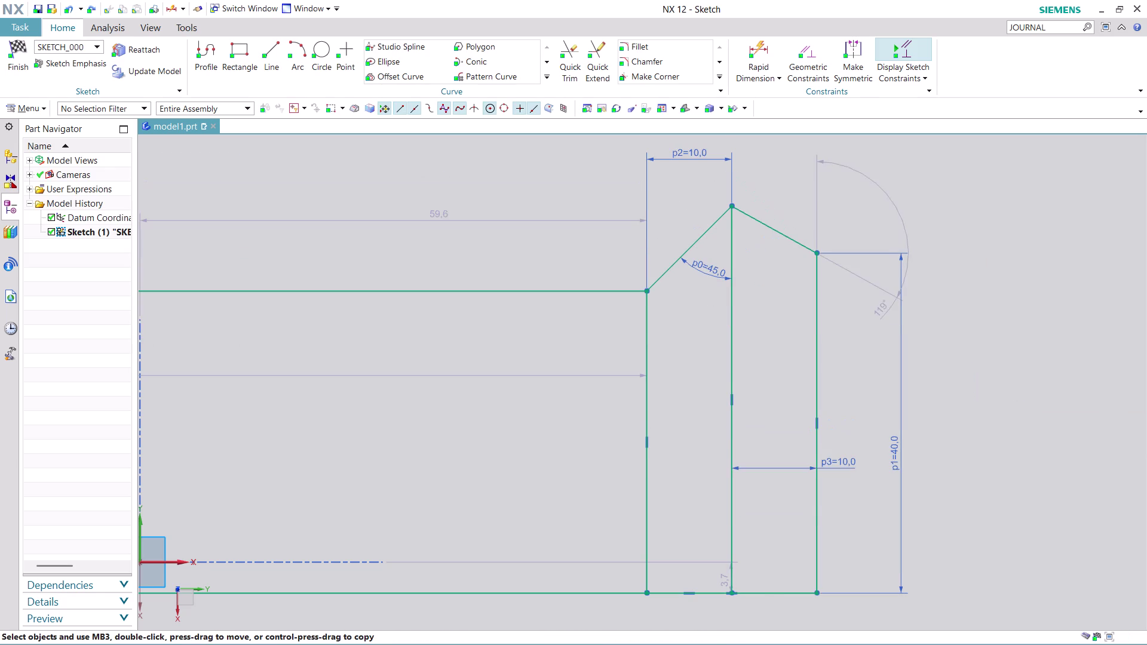
key(ctrl+z)
key(ctrl+z)
key(ctrl+z)
key(ctrl+z)
key(ctrl+z)
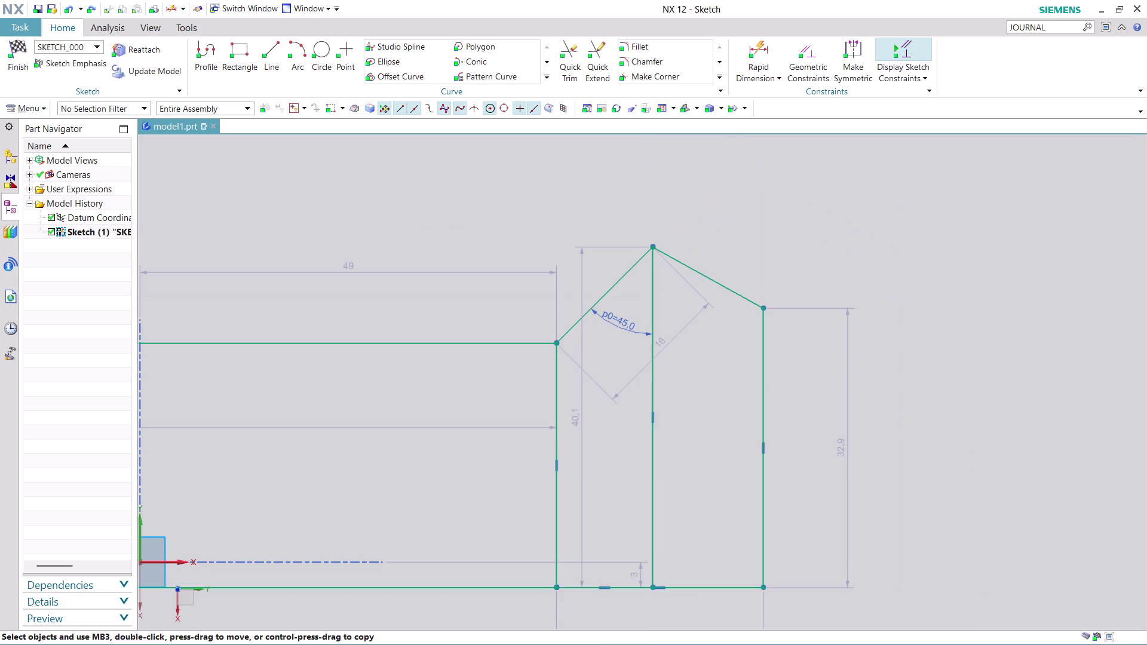
key(ctrl+z)
key(ctrl+z)
key(ctrl+z)
key(ctrl+z)
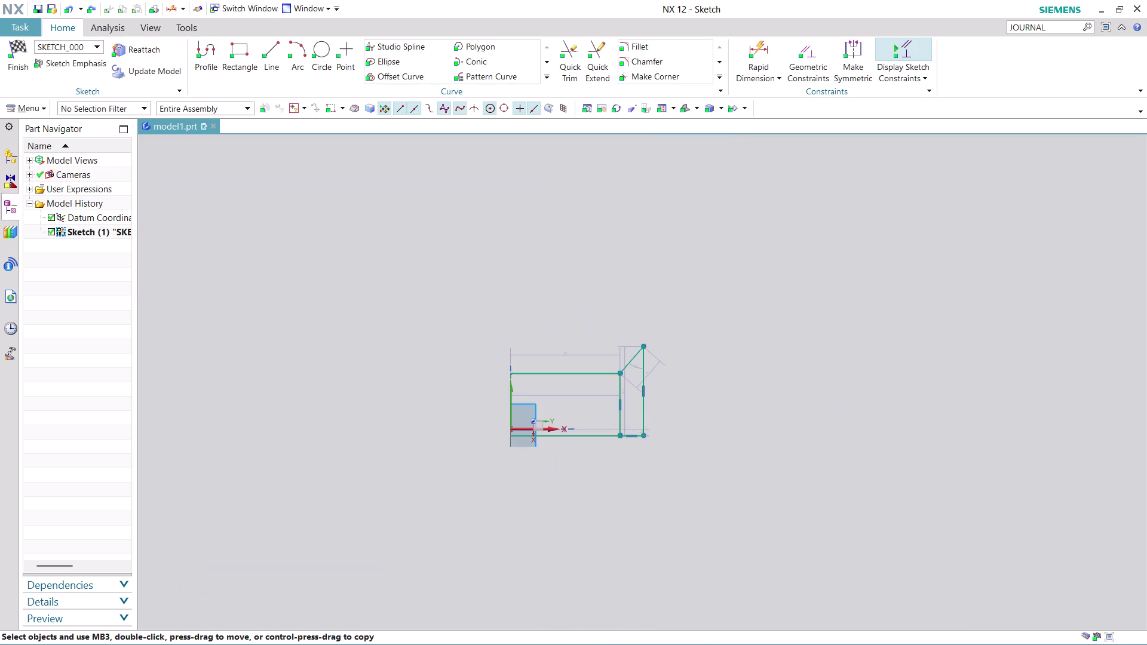
key(ctrl+z)
key(ctrl+z)
key(ctrl+z)
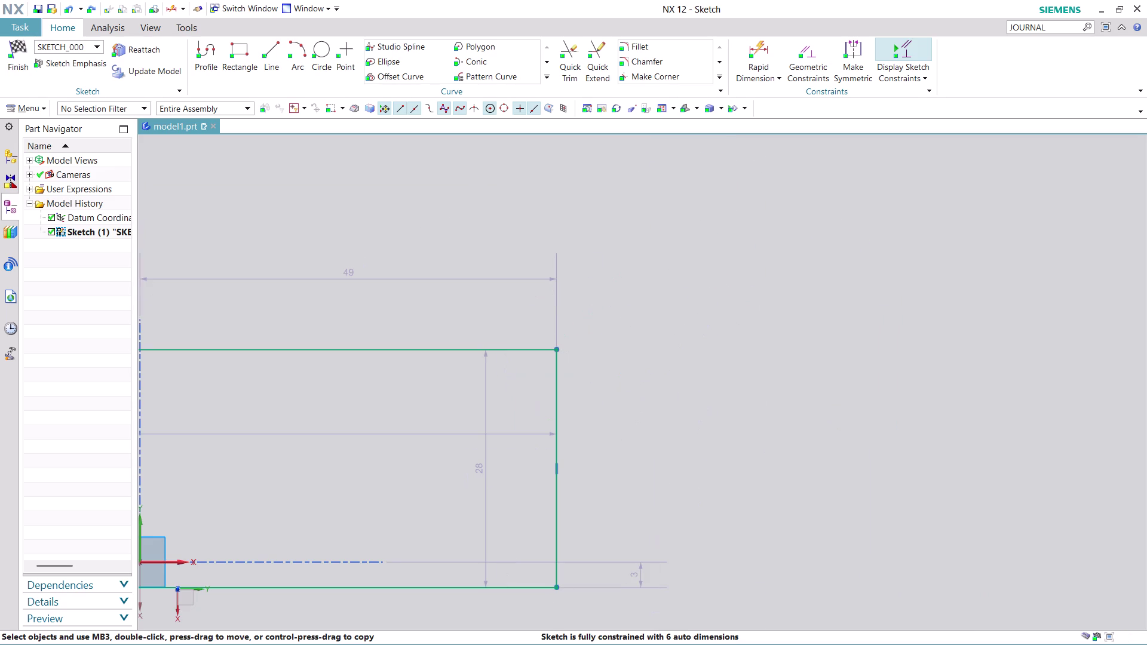
scroll(down, 3)
scroll(down, 3)
scroll(up, 3)
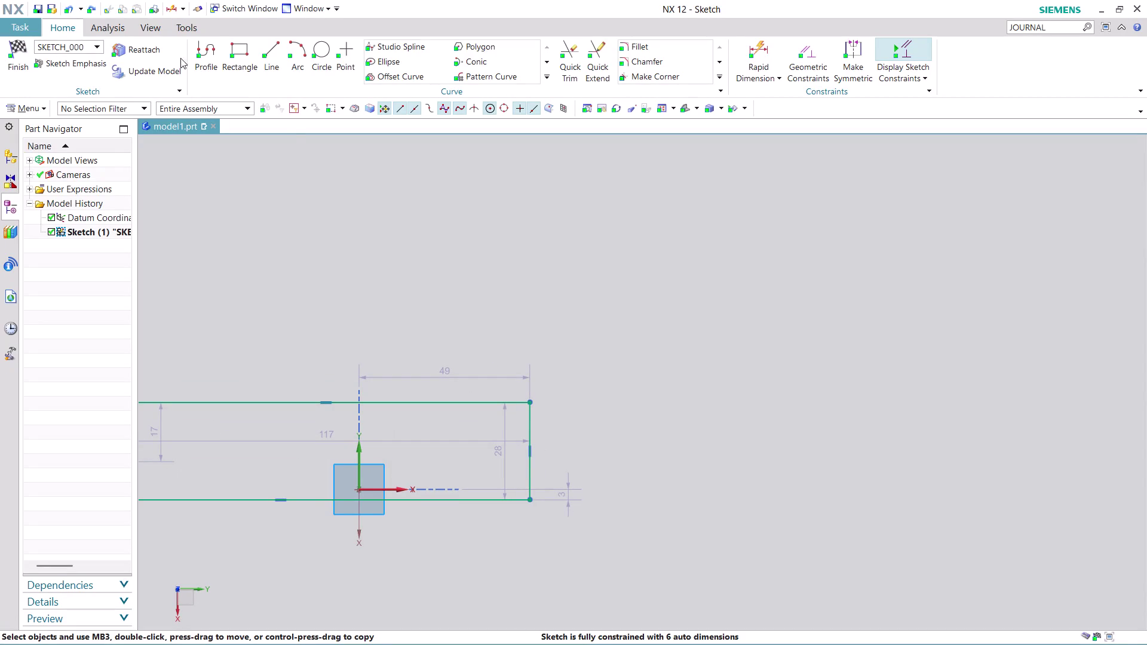
Draw Profile lines from the top-right endpoint, 11 to the right and 28 down.
click(208, 47)
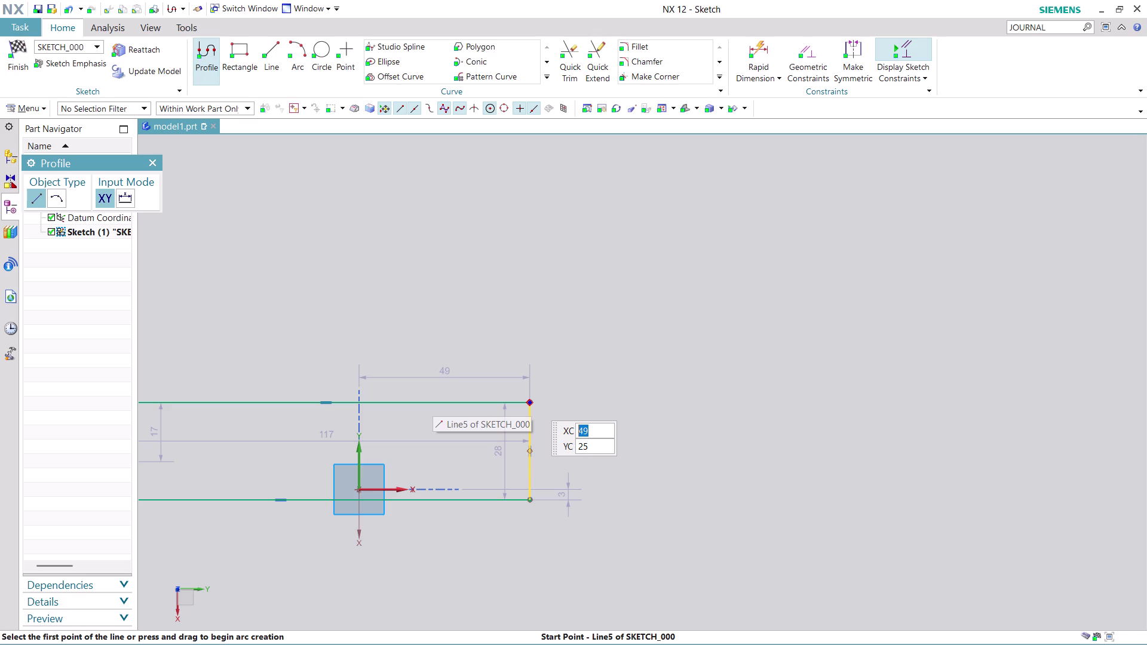
click(531, 400)
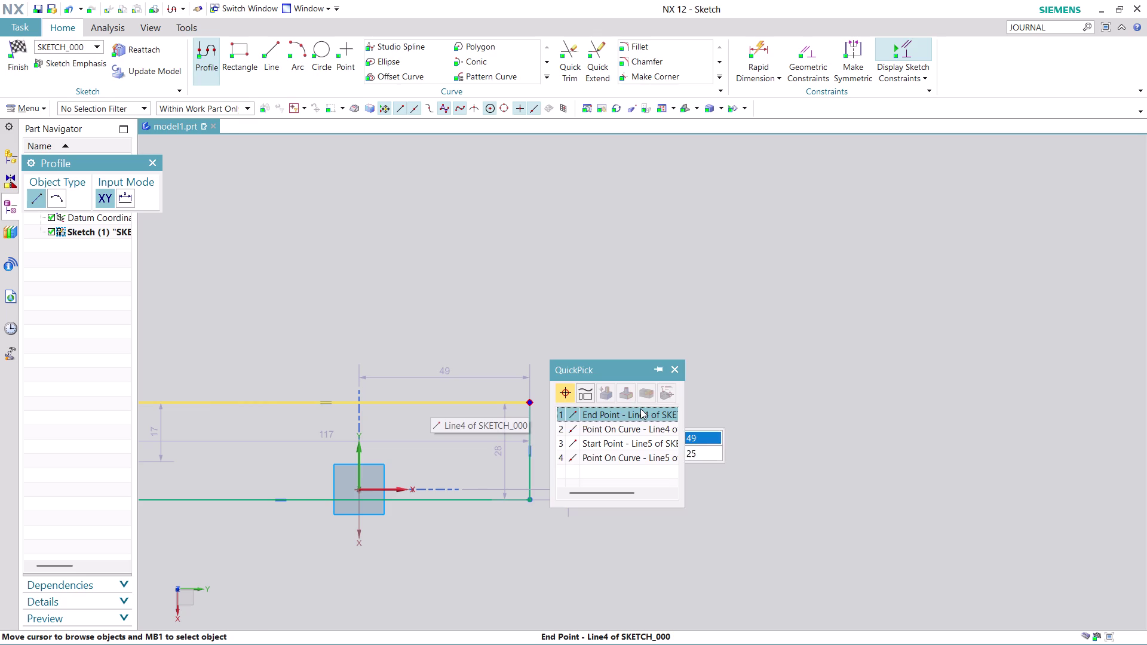
click(640, 409)
click(568, 406)
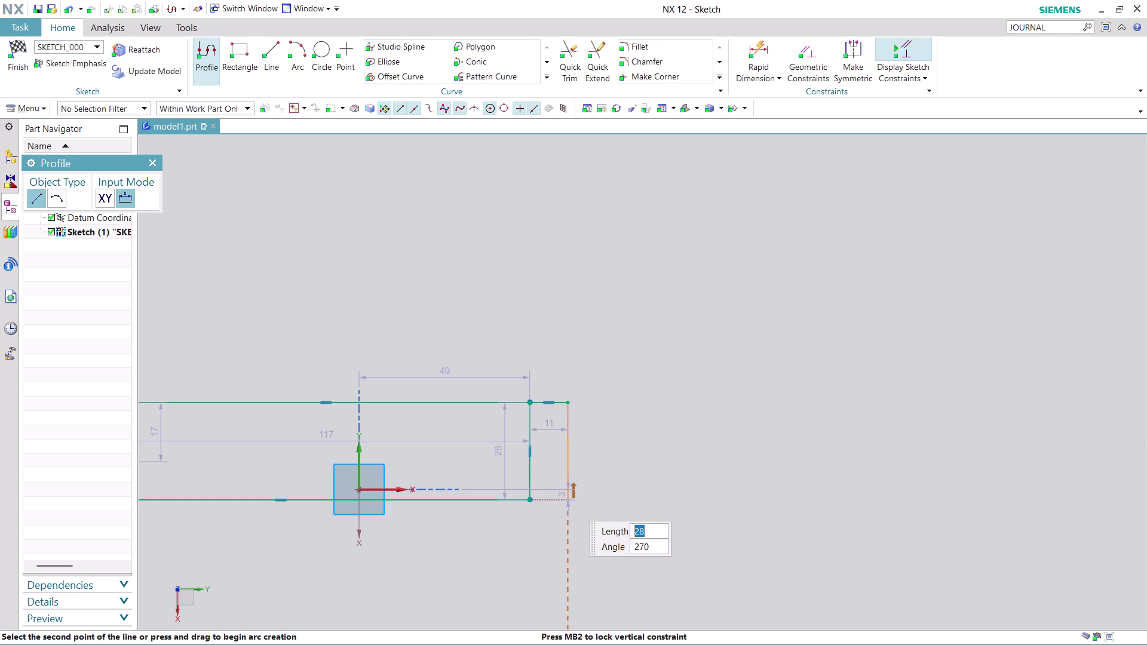
click(570, 501)
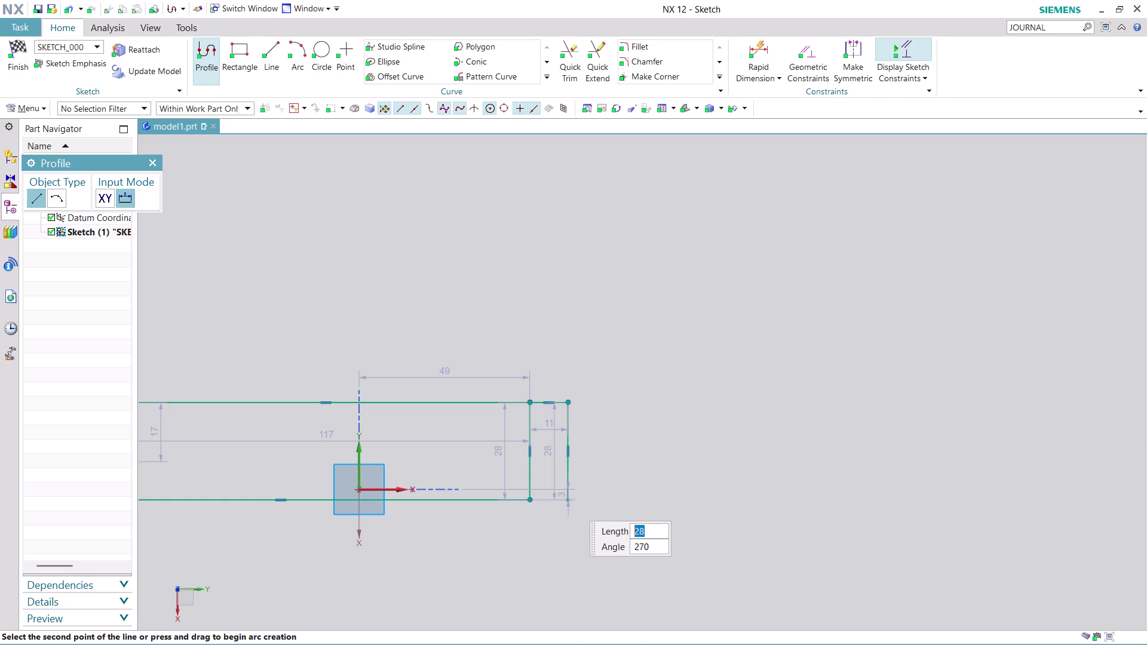
click(627, 500)
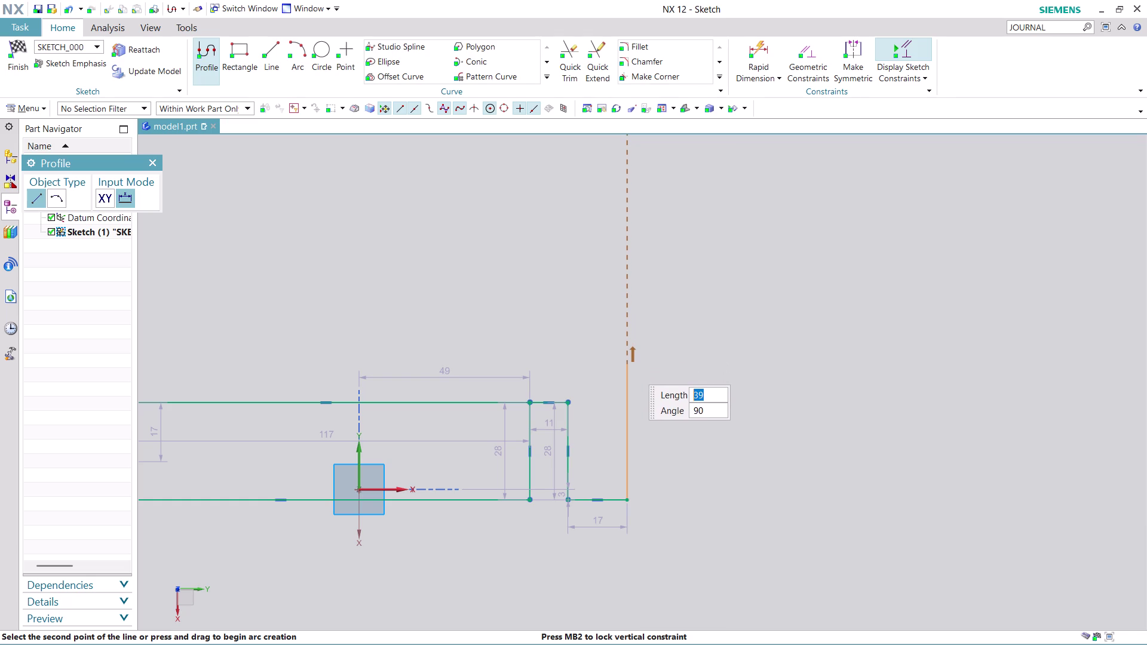
key(ctrl+z)
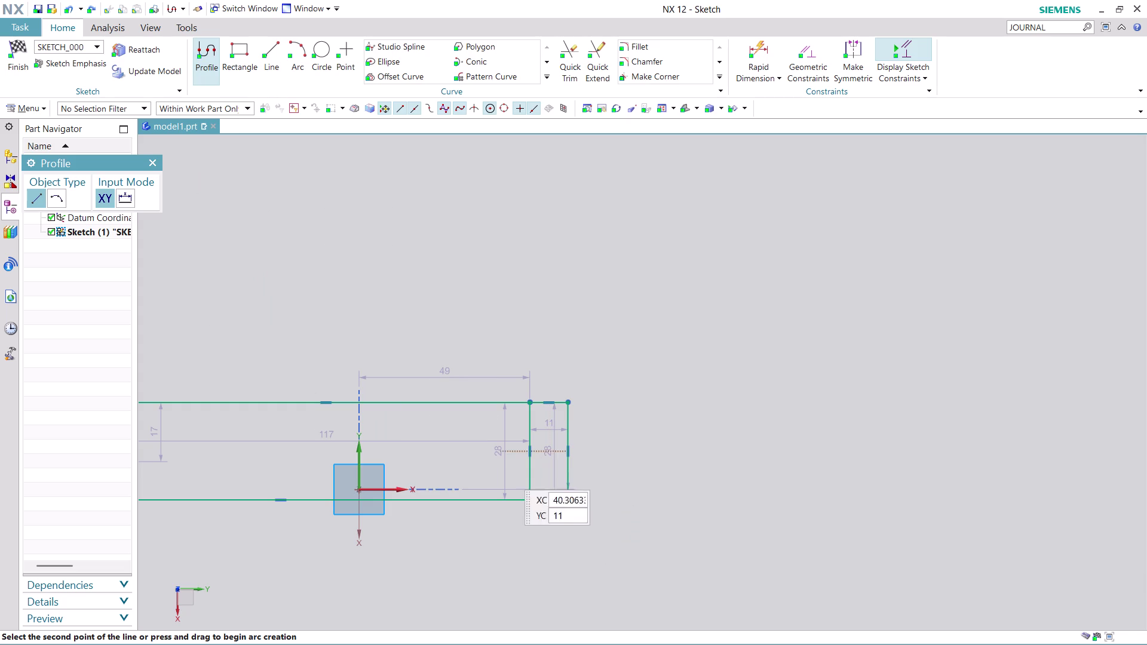
click(533, 501)
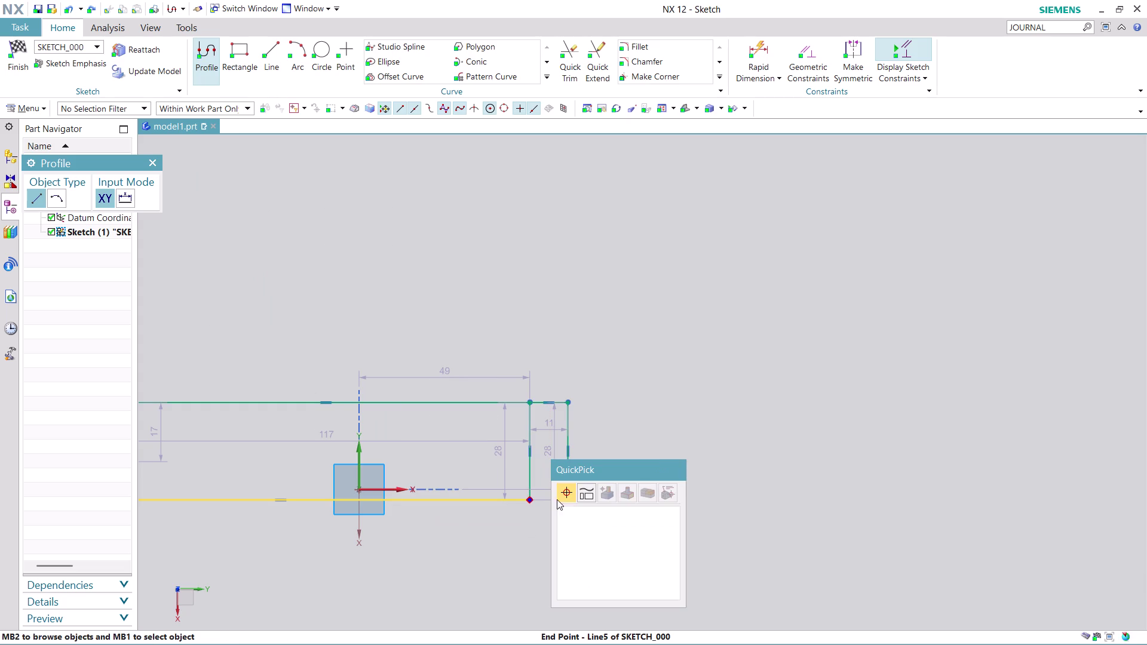
click(591, 511)
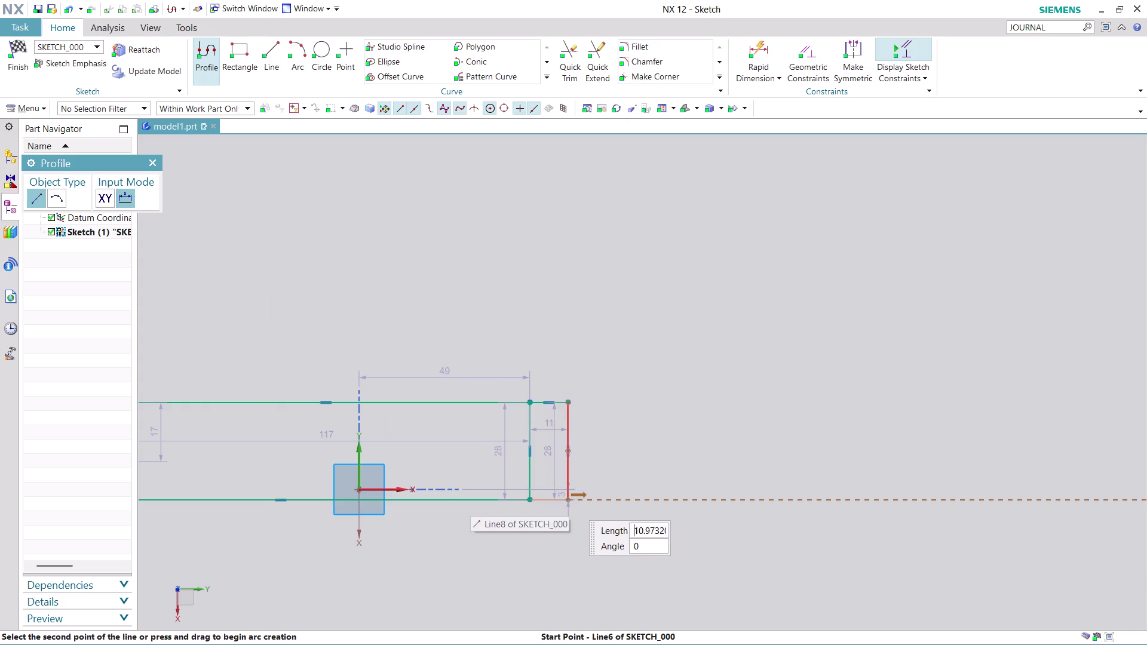
click(568, 499)
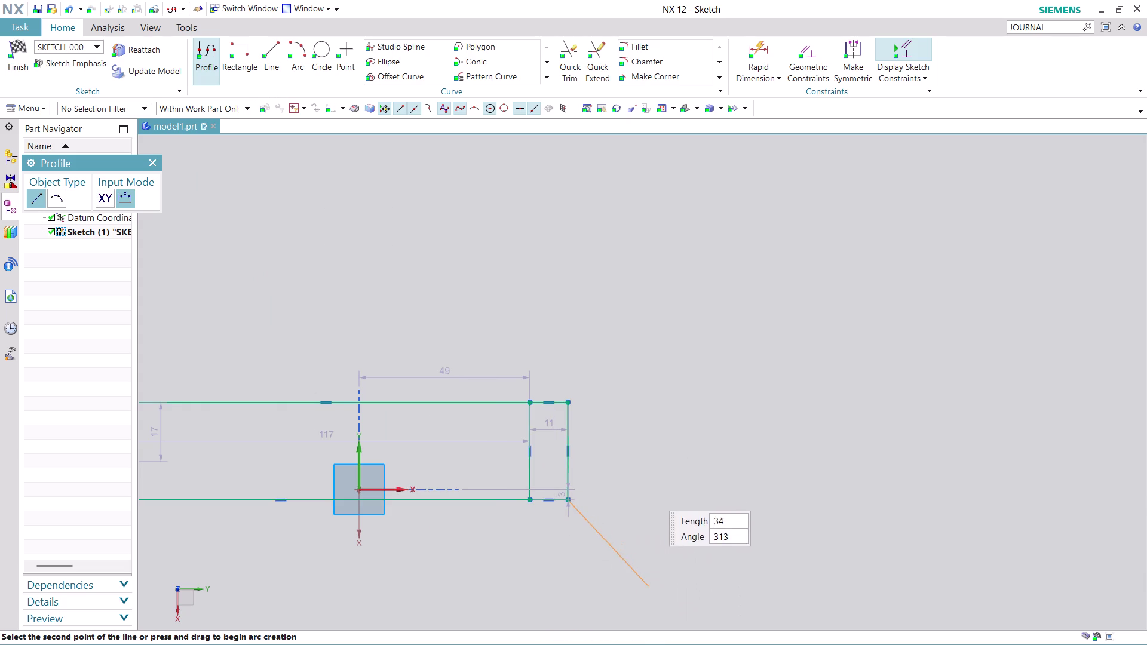
key(Escape)
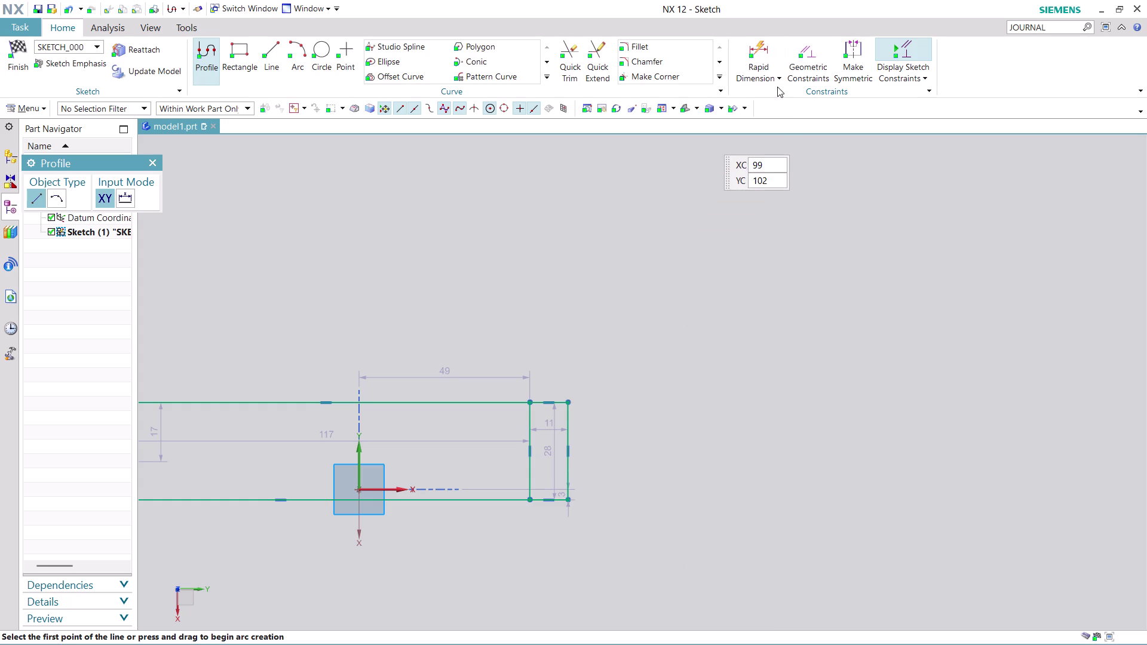
Add a 90° angle dimension between the top line and the right vertical line.
click(771, 69)
click(780, 136)
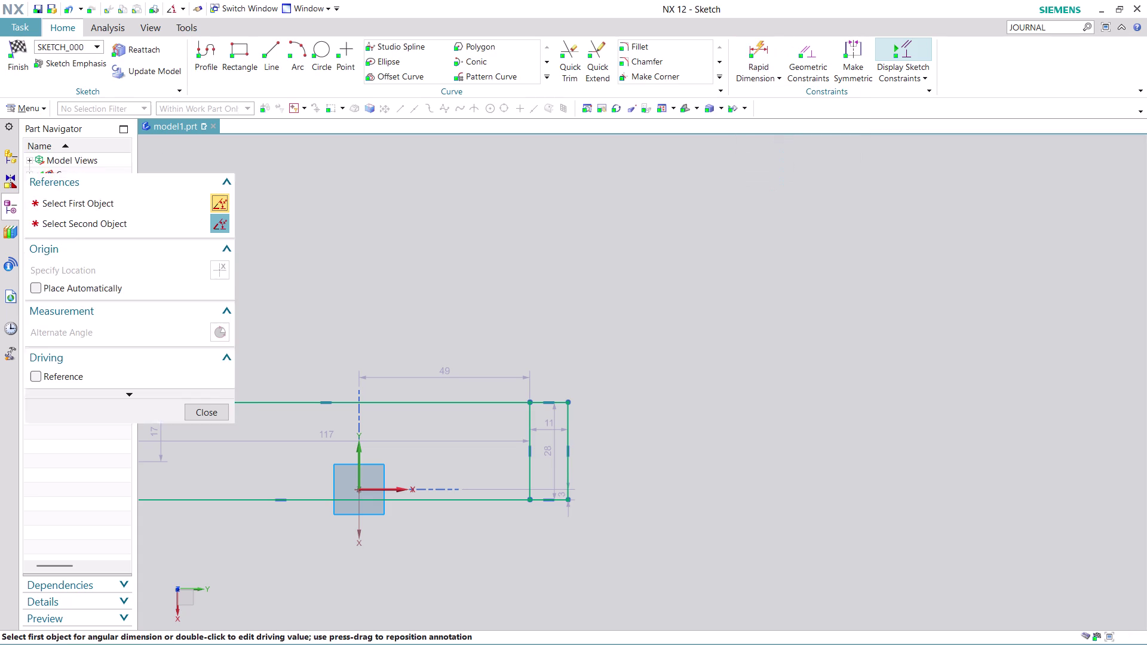
click(554, 403)
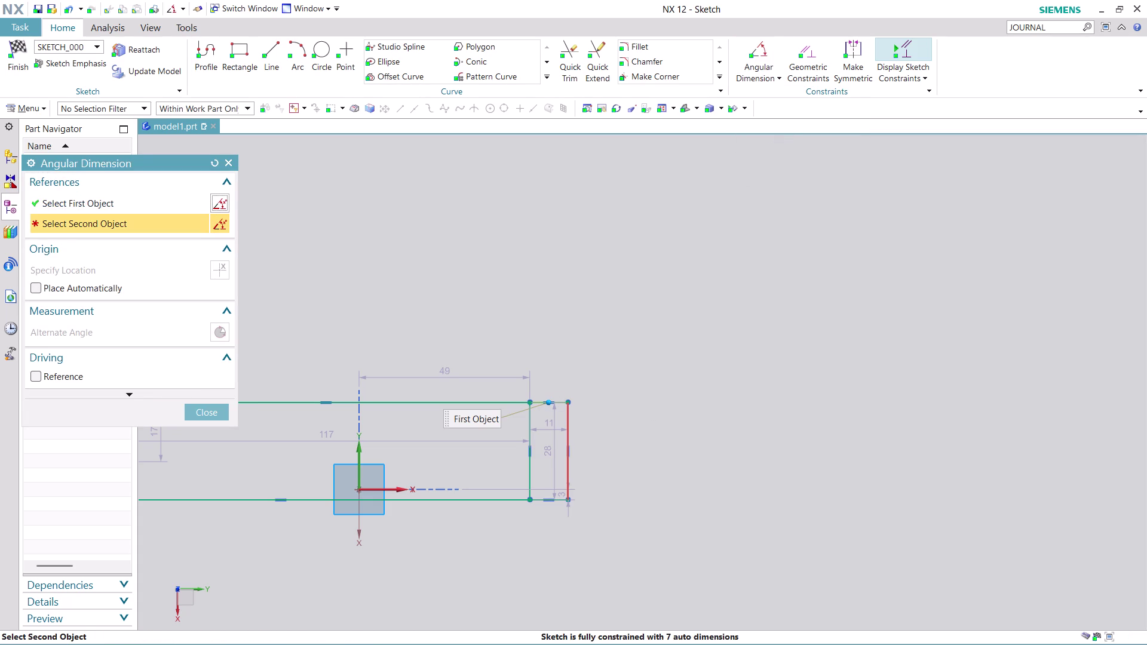
click(571, 419)
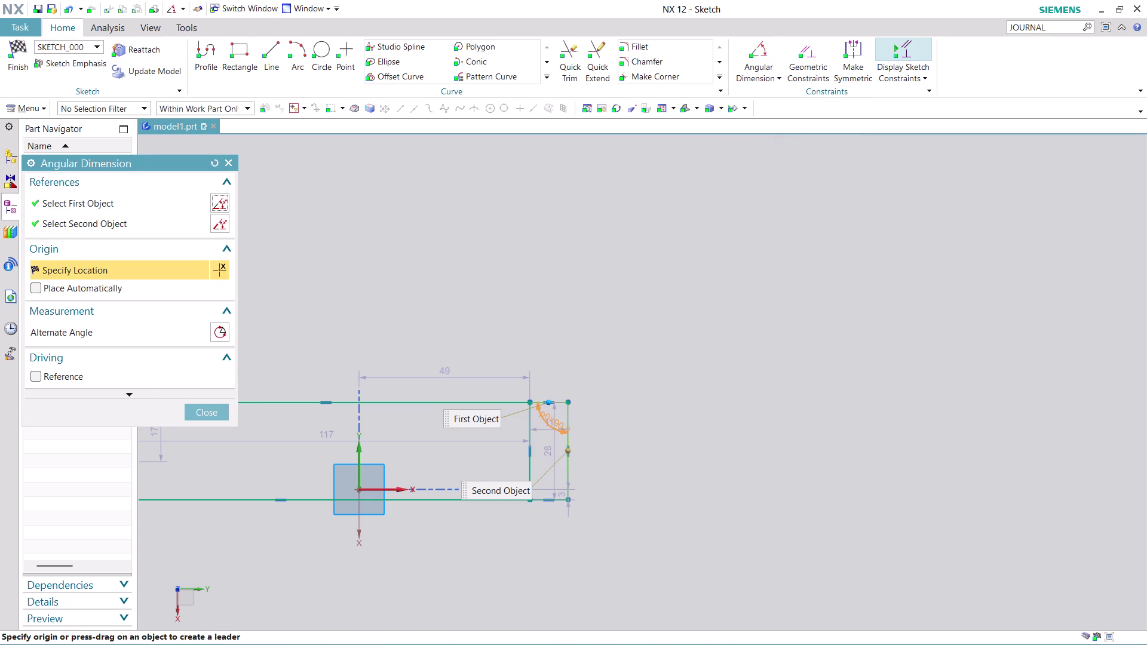
click(554, 420)
click(574, 366)
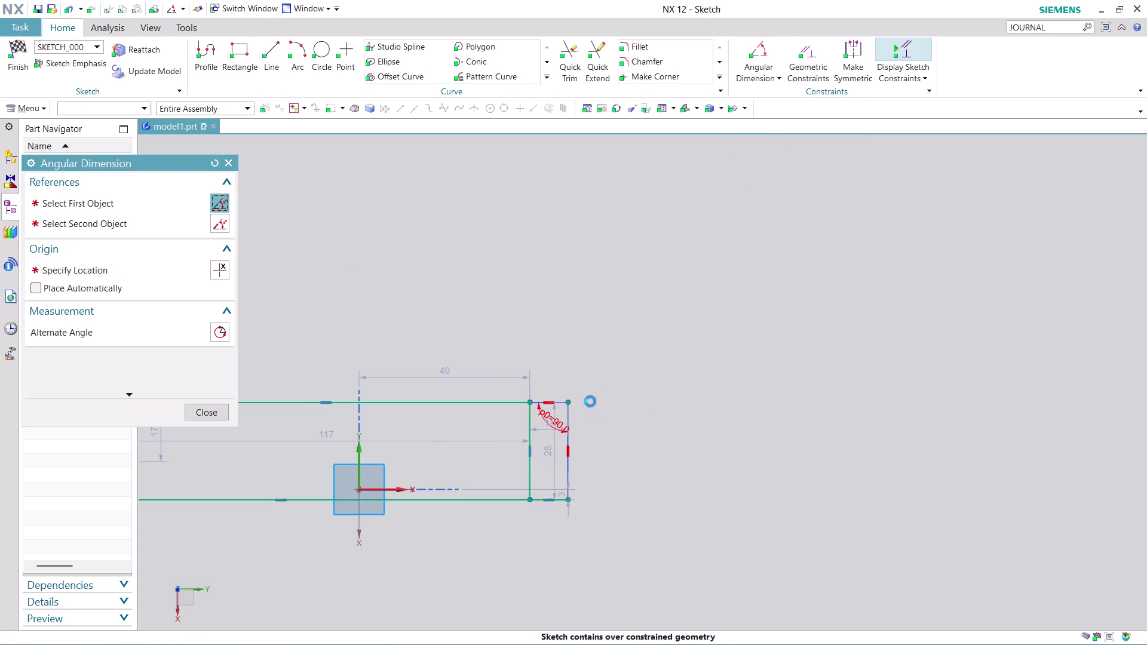
scroll(down, 3)
scroll(up, 3)
scroll(up, 3)
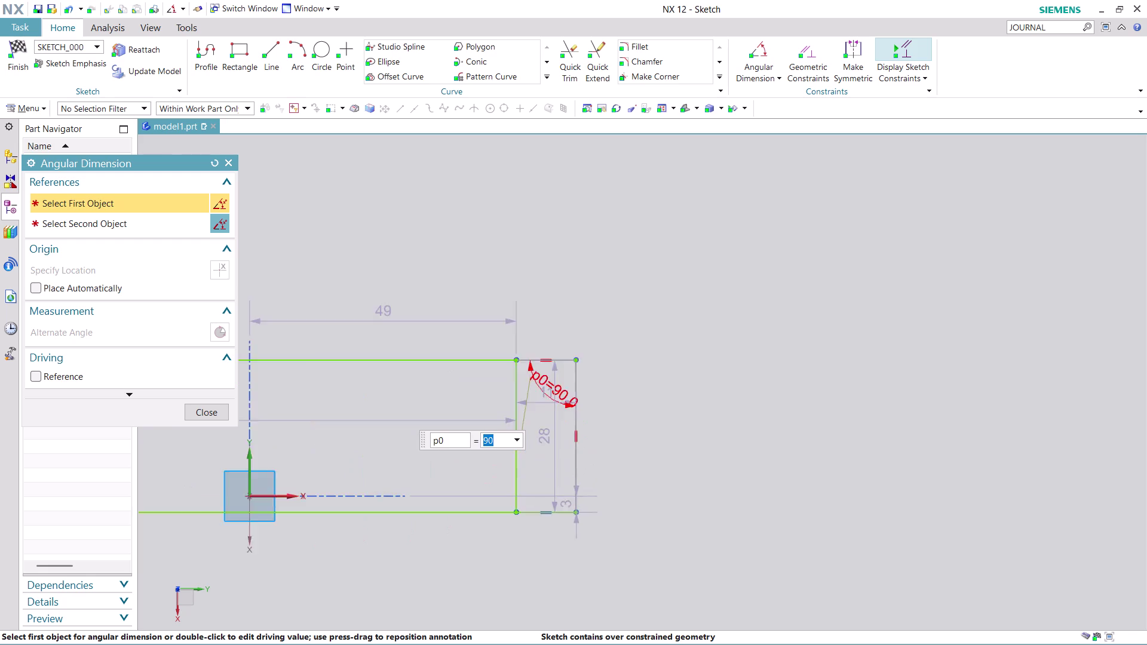
scroll(up, 3)
Delete the narrow section's 28 height dimension.
right_click(539, 414)
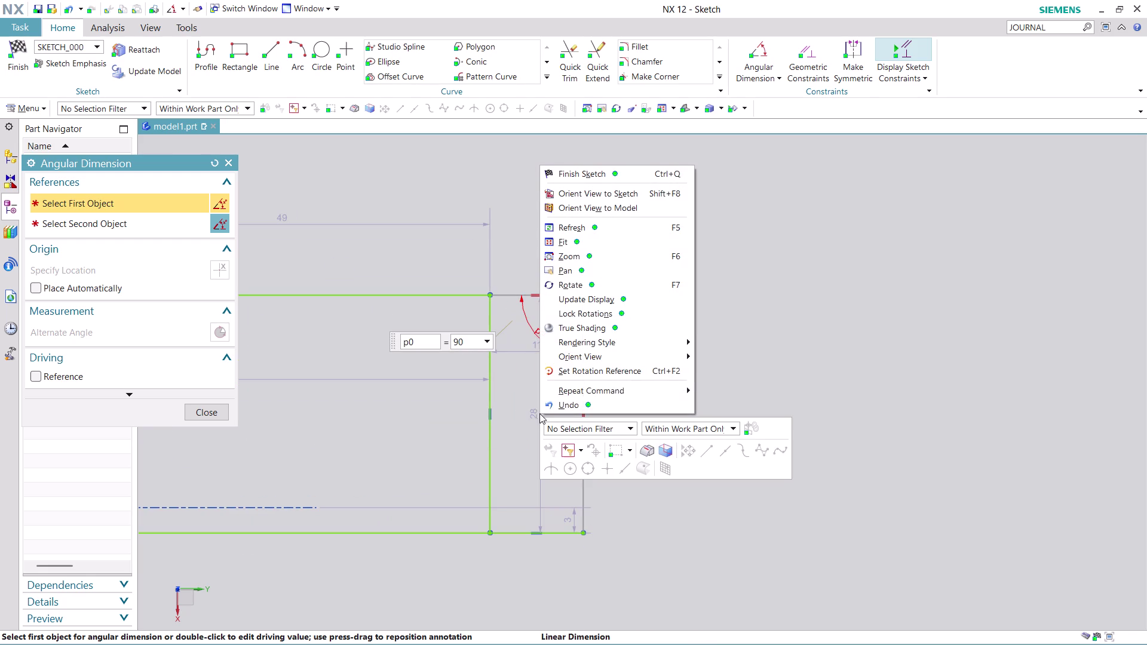
click(858, 336)
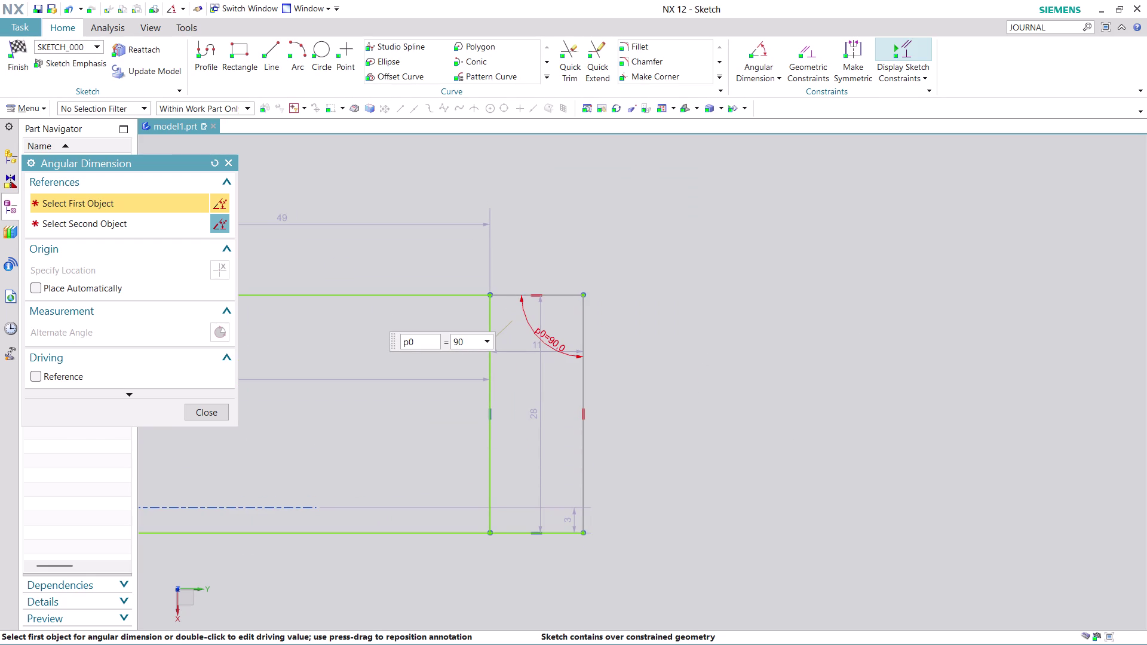
key(Escape)
key(Escape)
right_click(538, 419)
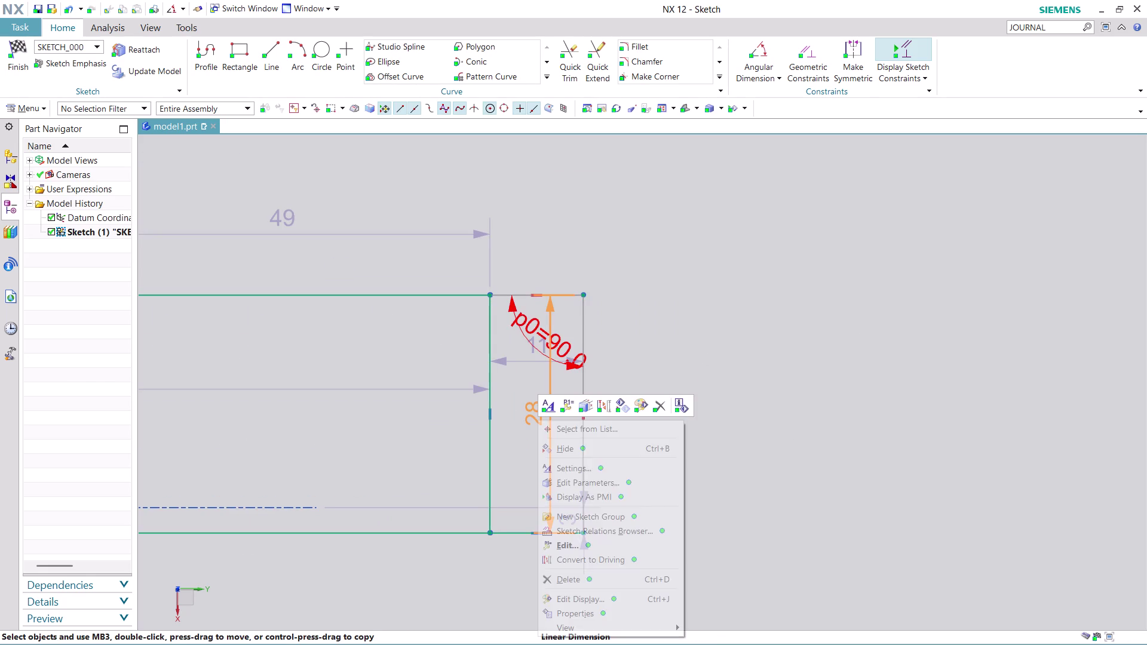
click(572, 587)
click(570, 577)
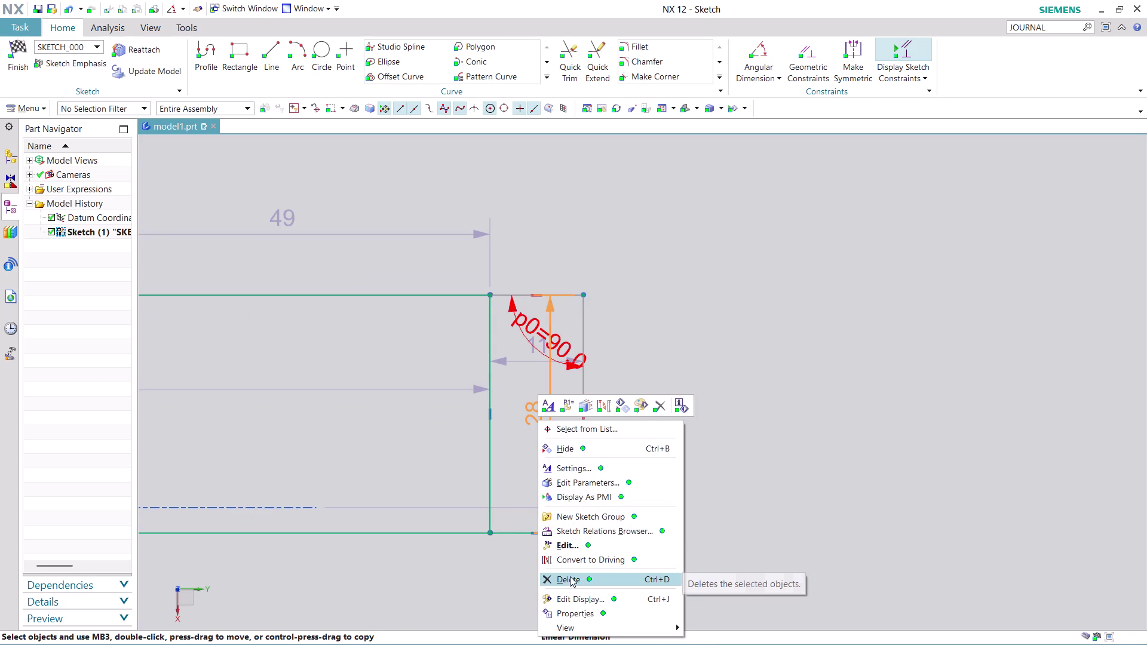
click(580, 359)
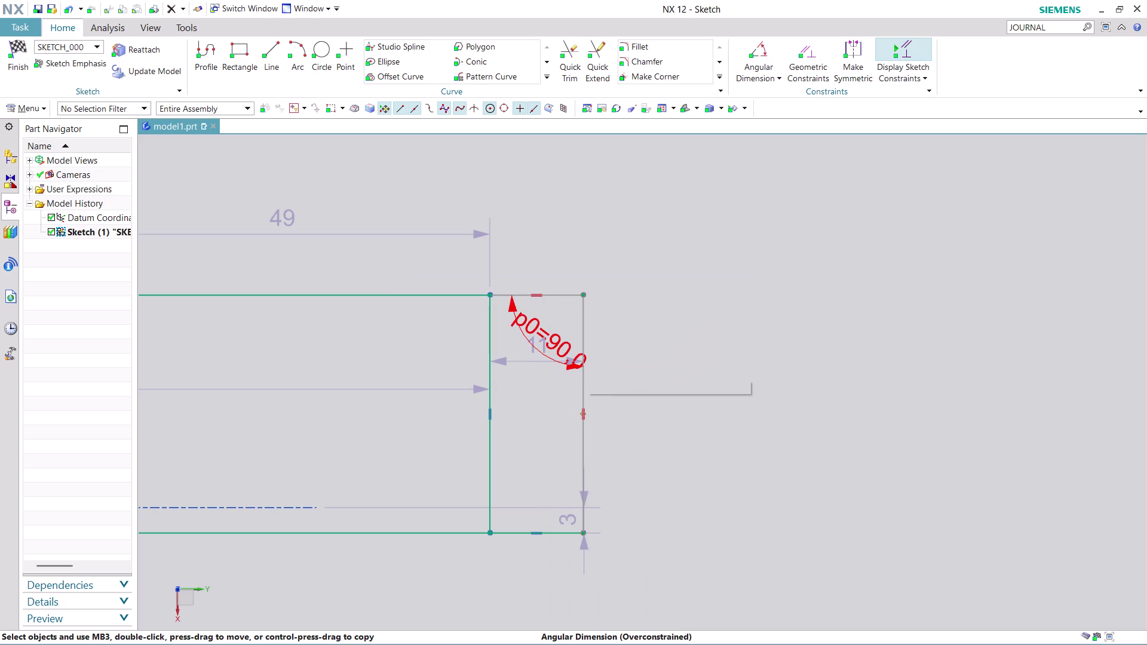
right_click(565, 519)
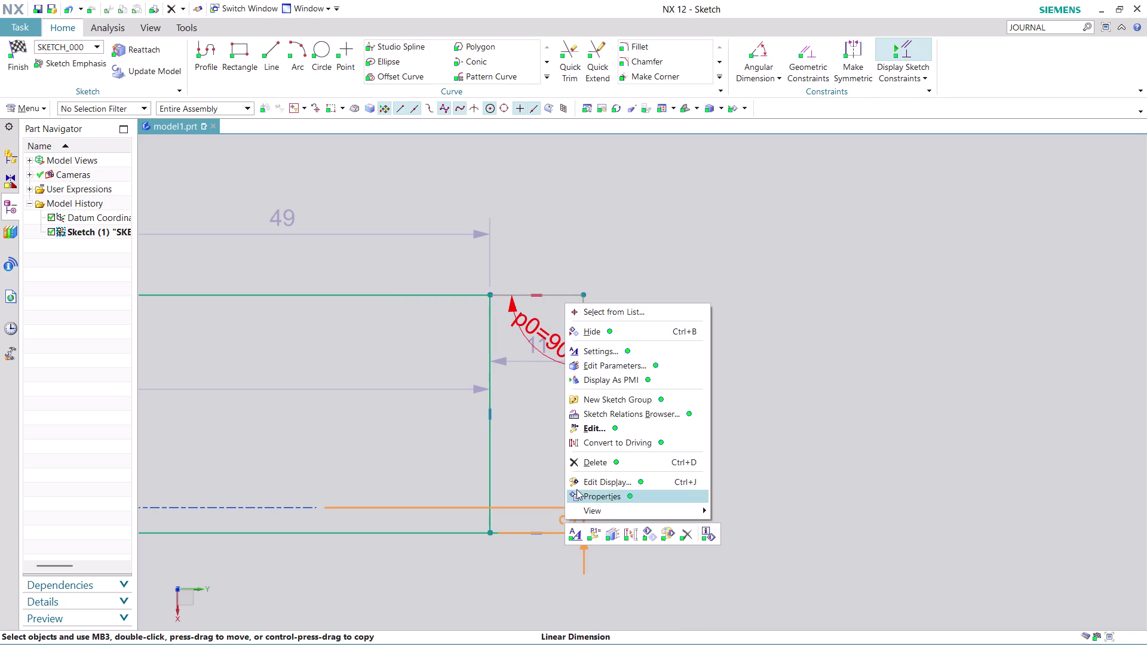
click(599, 464)
click(575, 364)
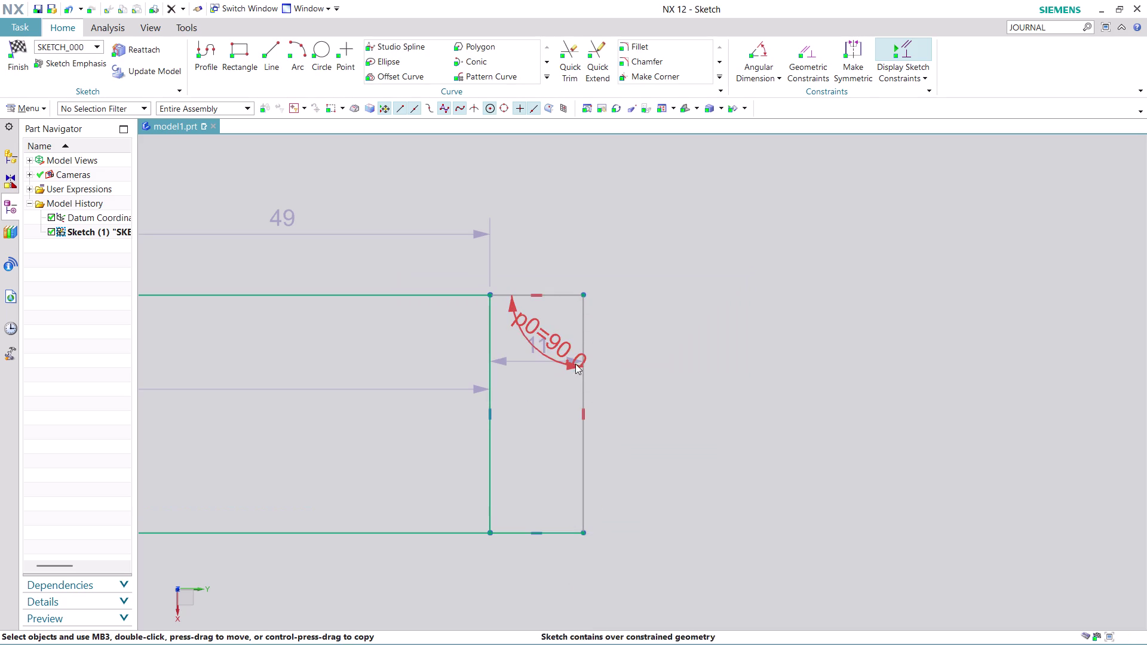
right_click(525, 357)
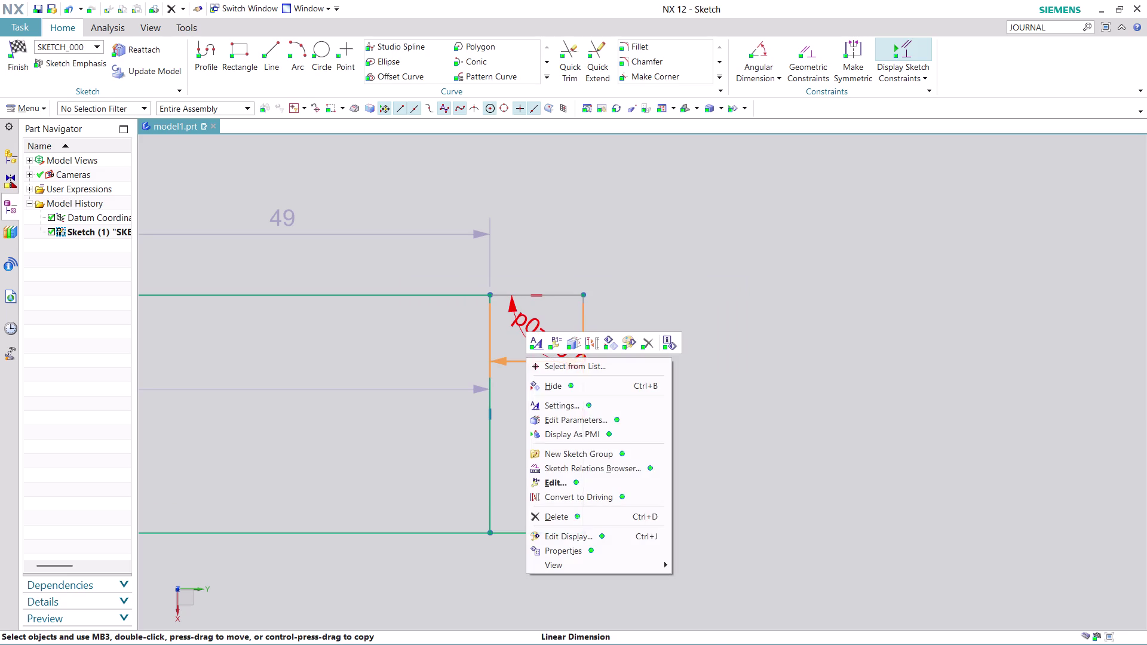
click(564, 513)
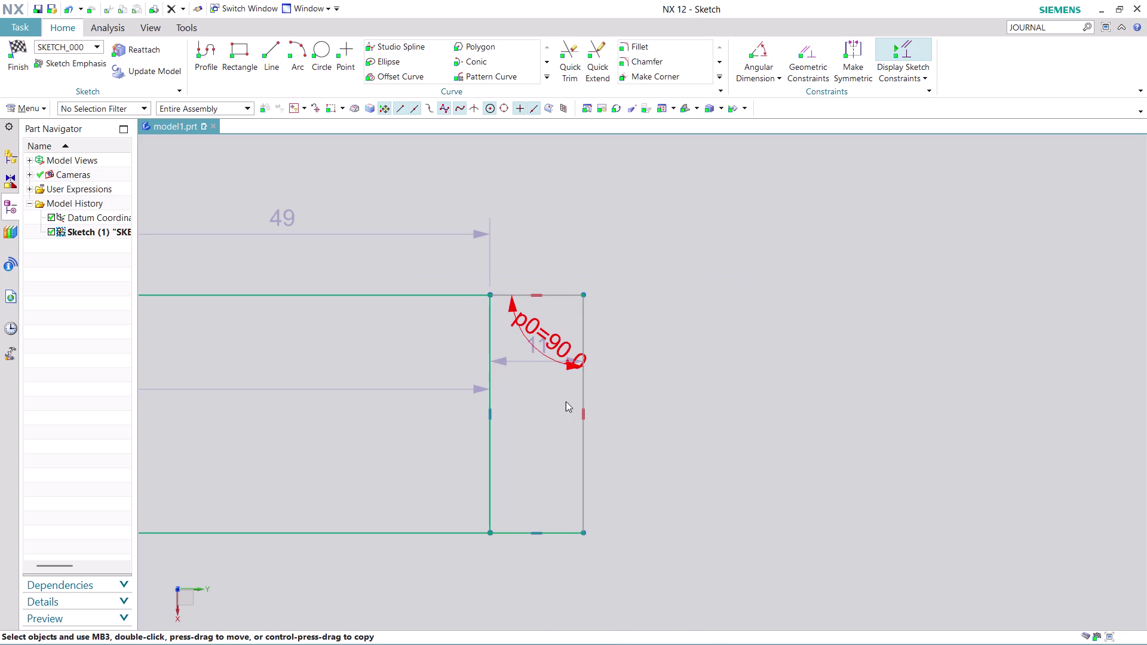
click(572, 361)
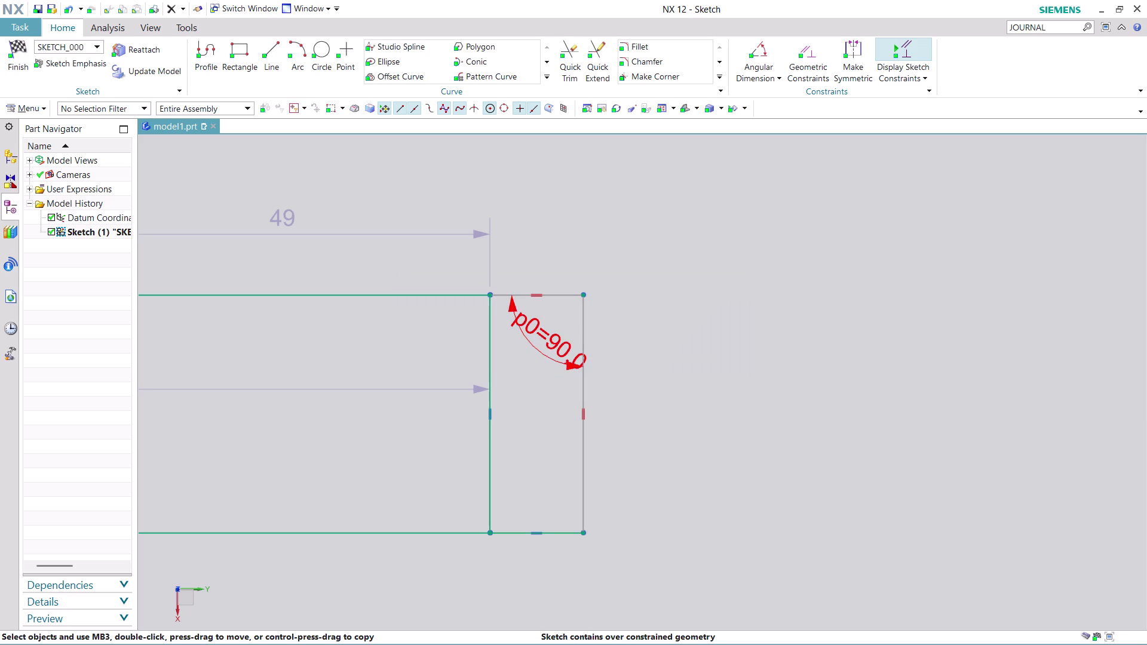
double_click(559, 347)
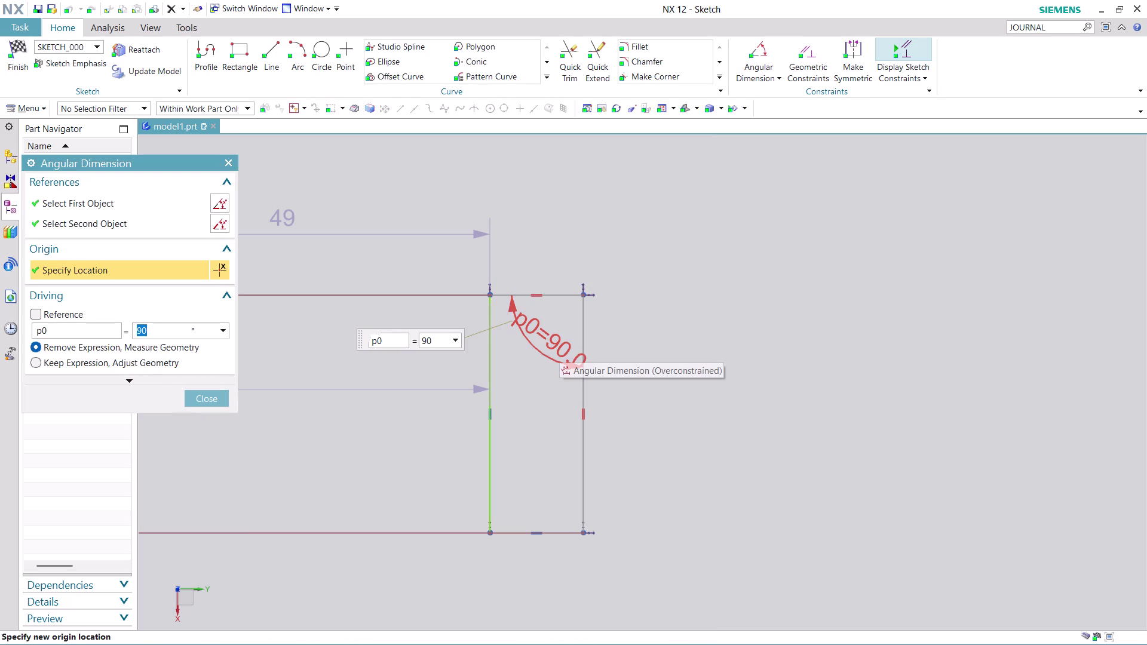
key(ctrl+z)
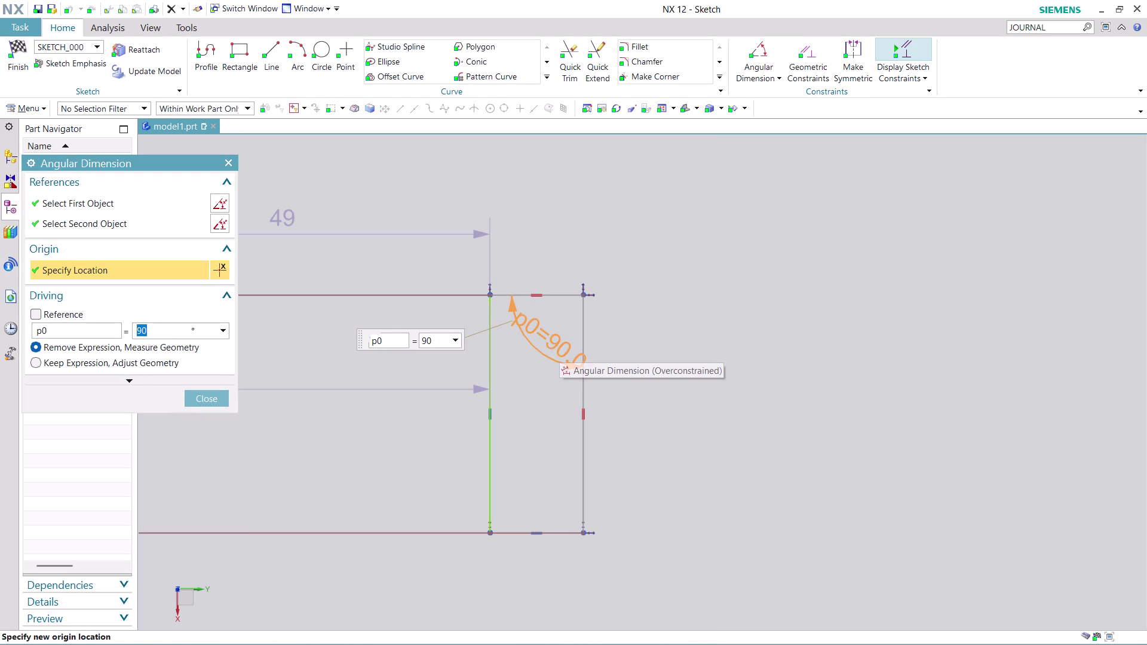
key(ctrl+z)
click(209, 394)
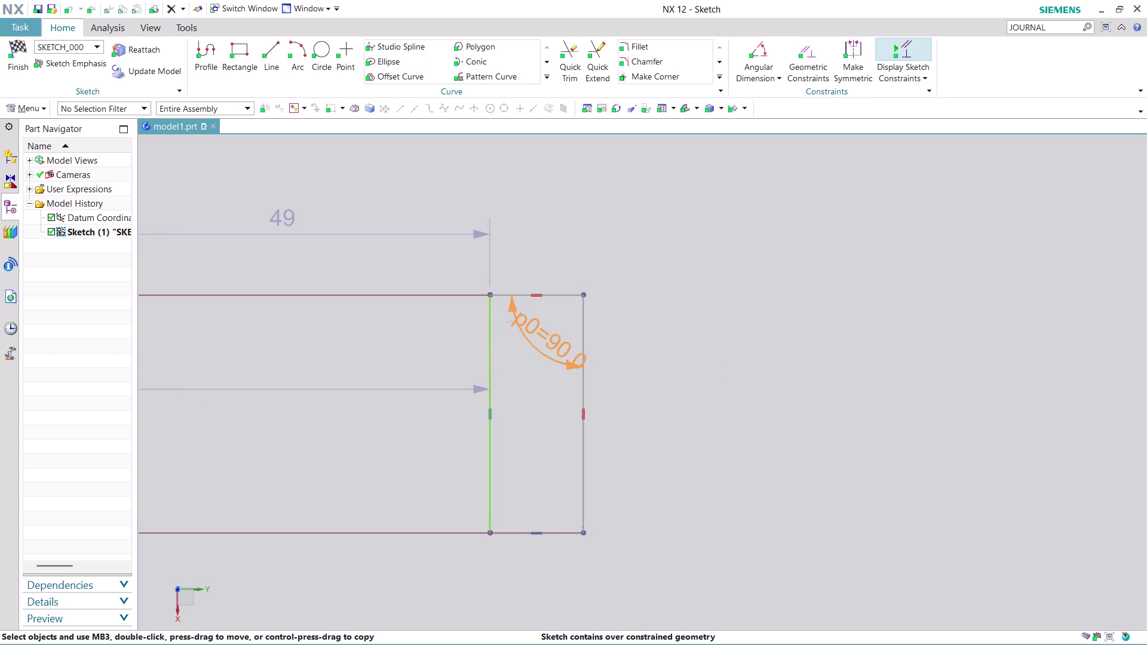
key(ctrl+z)
key(ctrl+z)
key(ctrl+z)
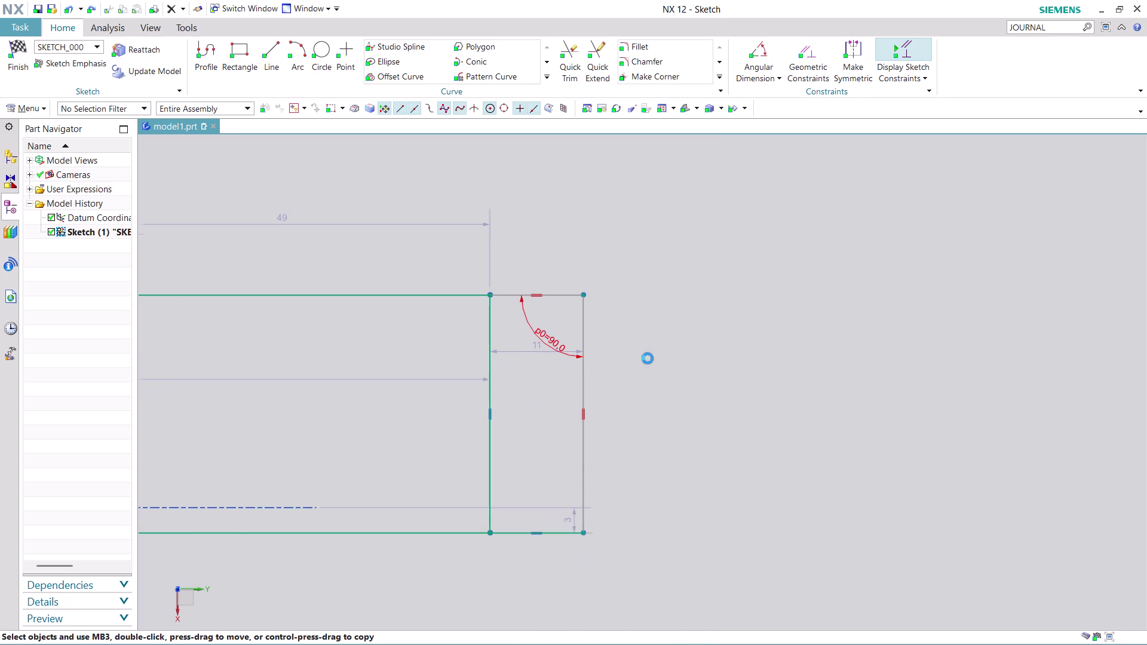
key(ctrl+z)
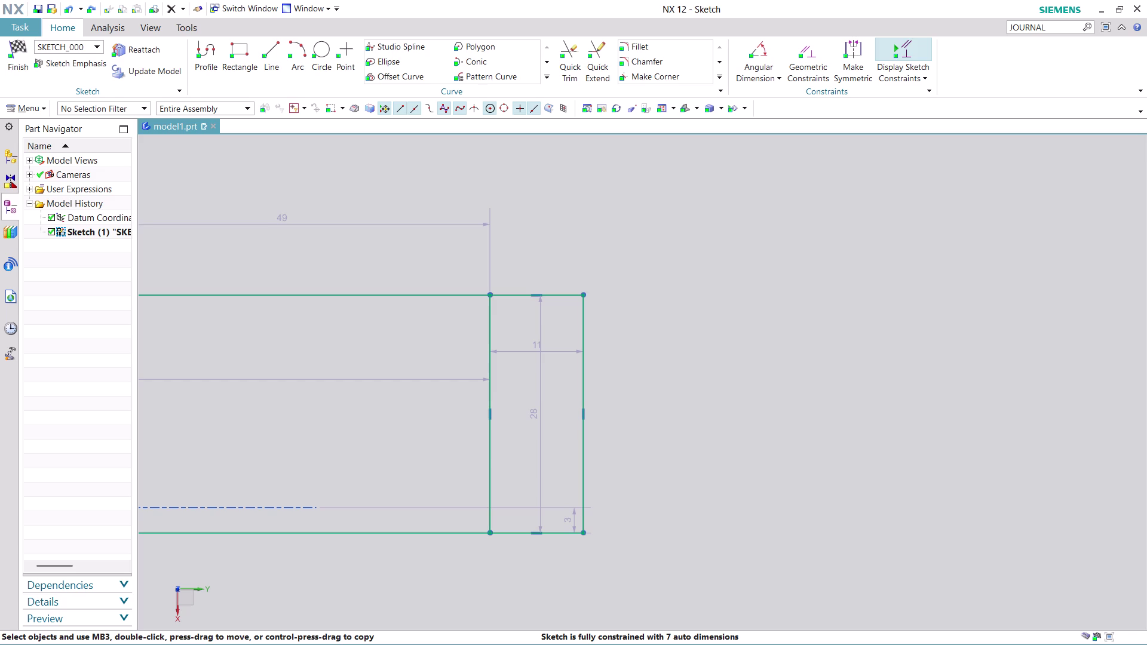
Bring up the context menu for the narrow section's bottom edge line.
right_click(554, 533)
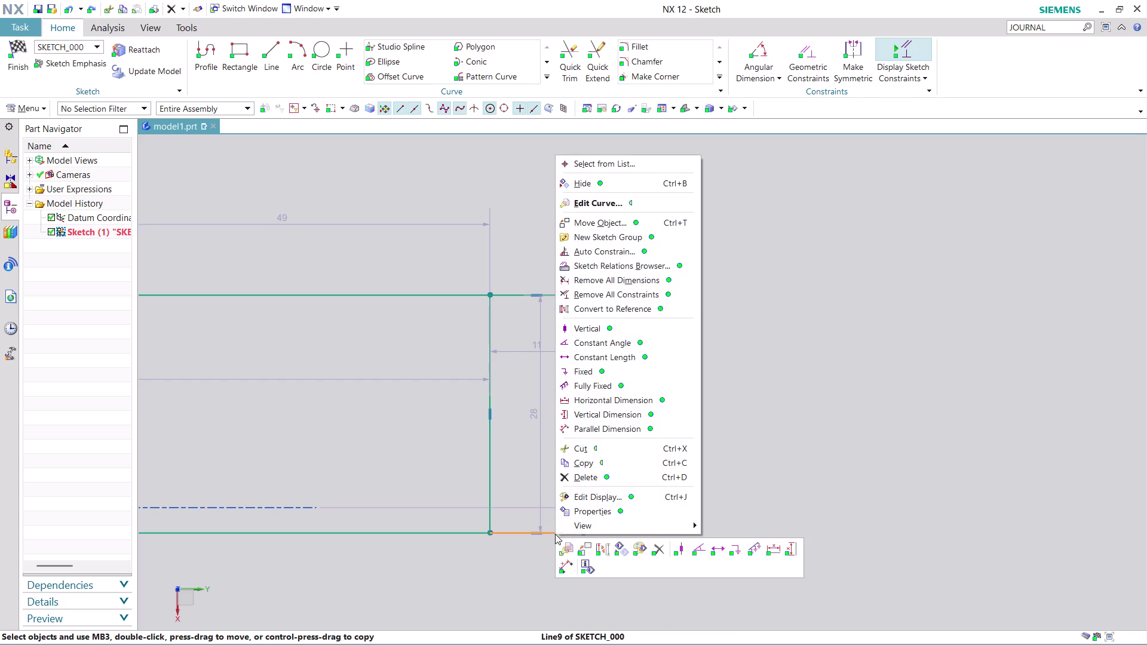
click(595, 477)
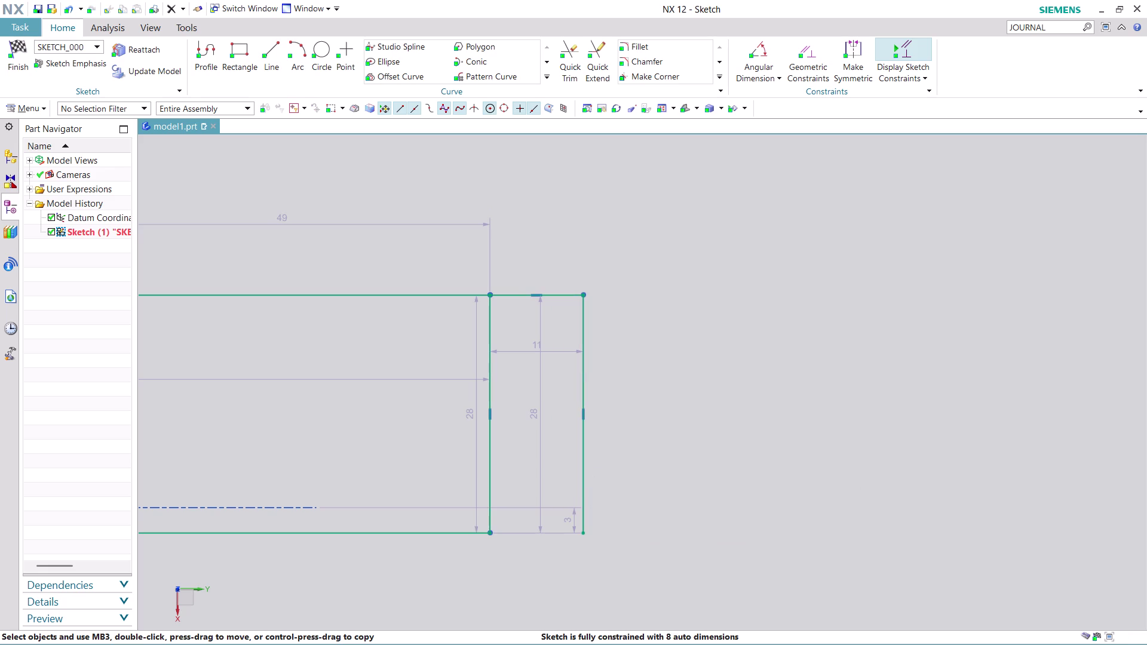
click(763, 72)
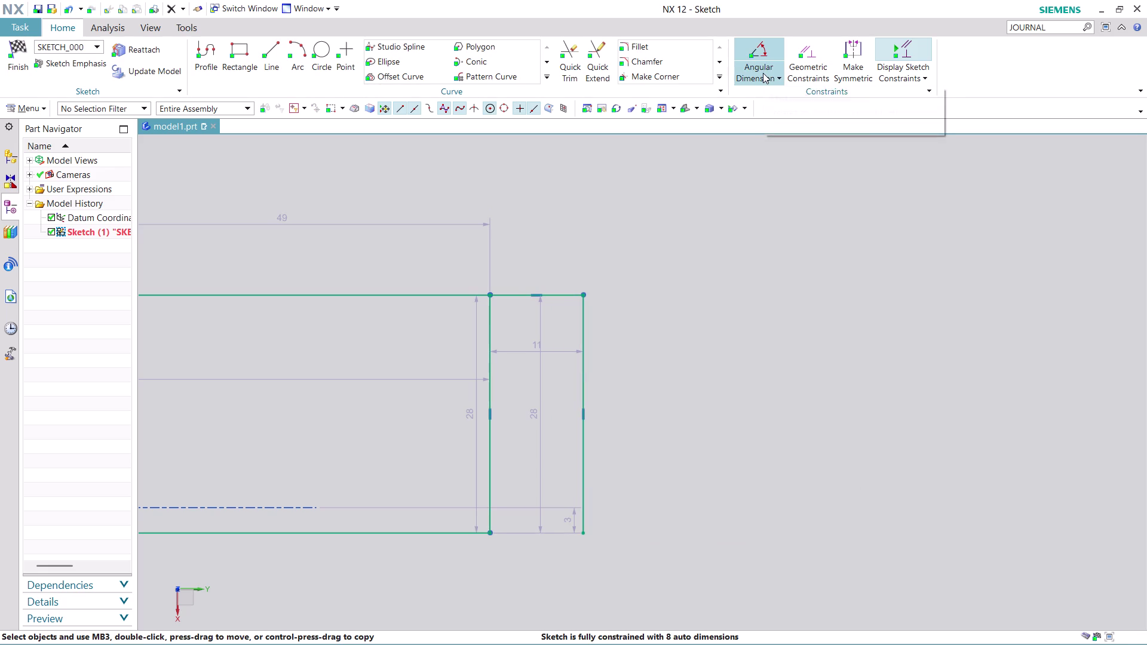
click(773, 41)
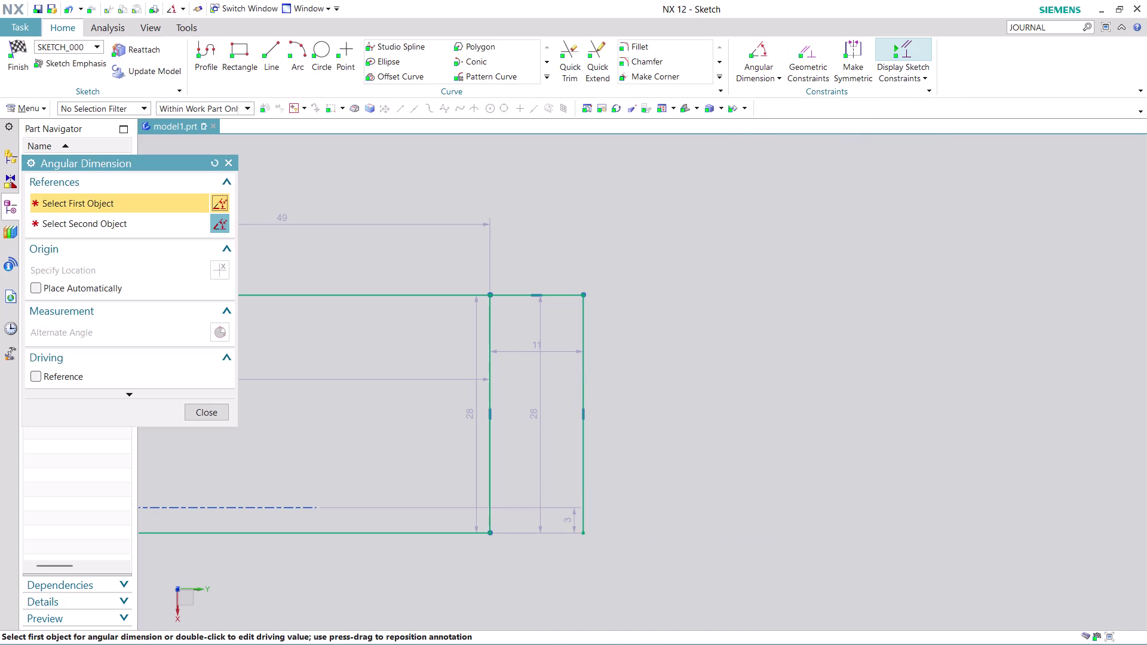
click(555, 297)
click(586, 324)
click(552, 333)
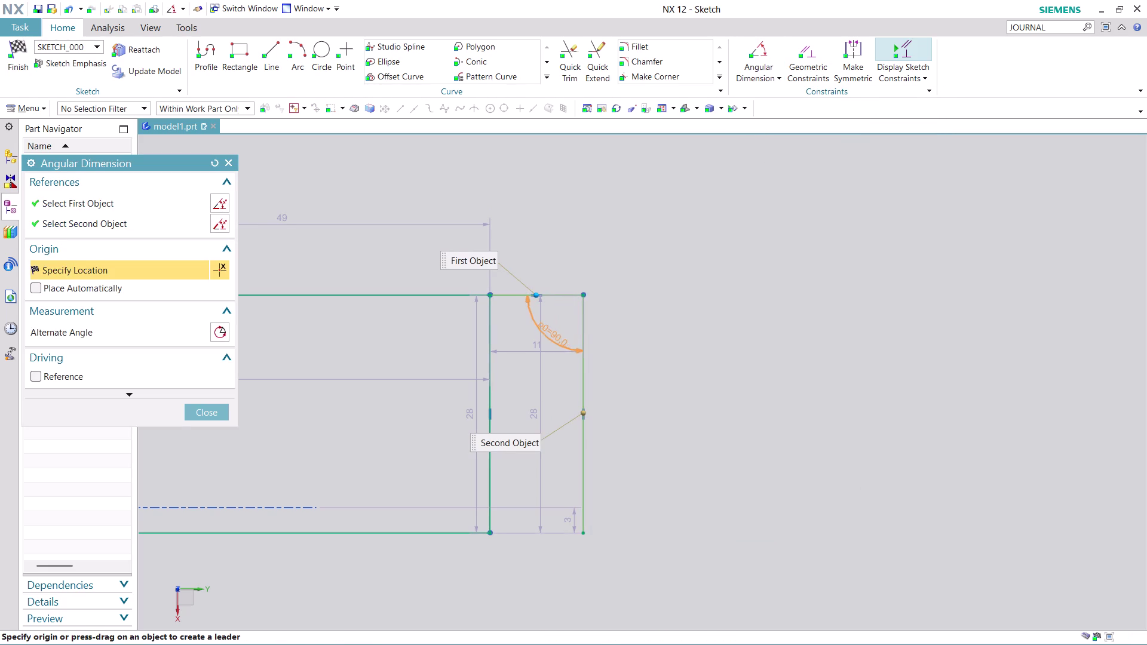
click(587, 365)
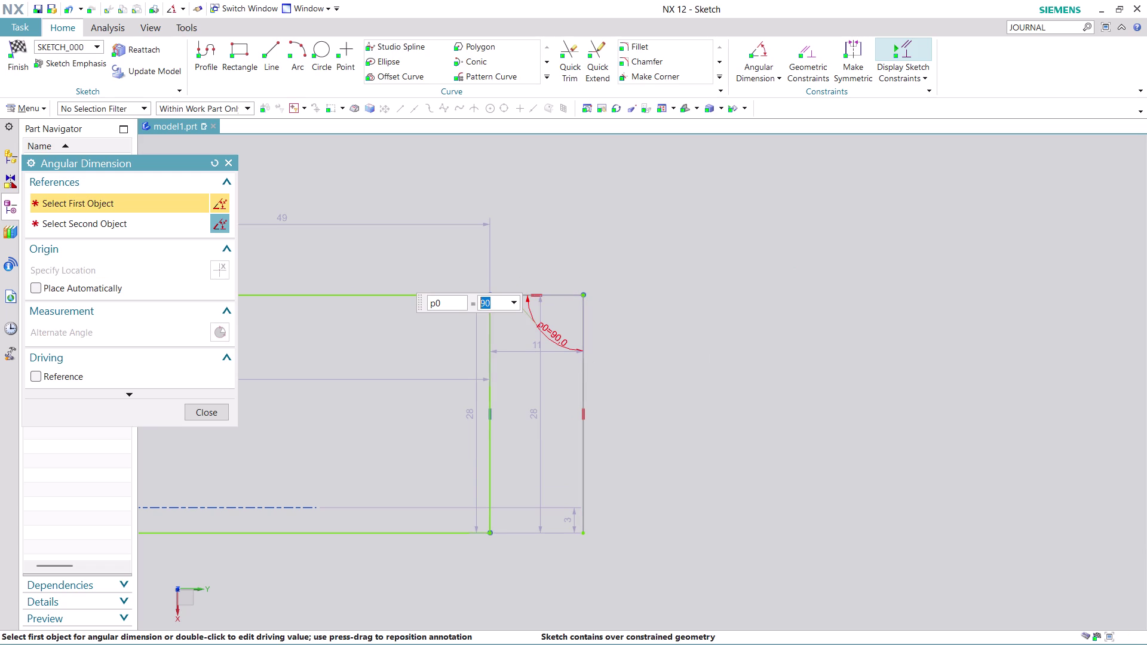
key(ctrl+z)
key(ctrl+z)
key(ctrl+z)
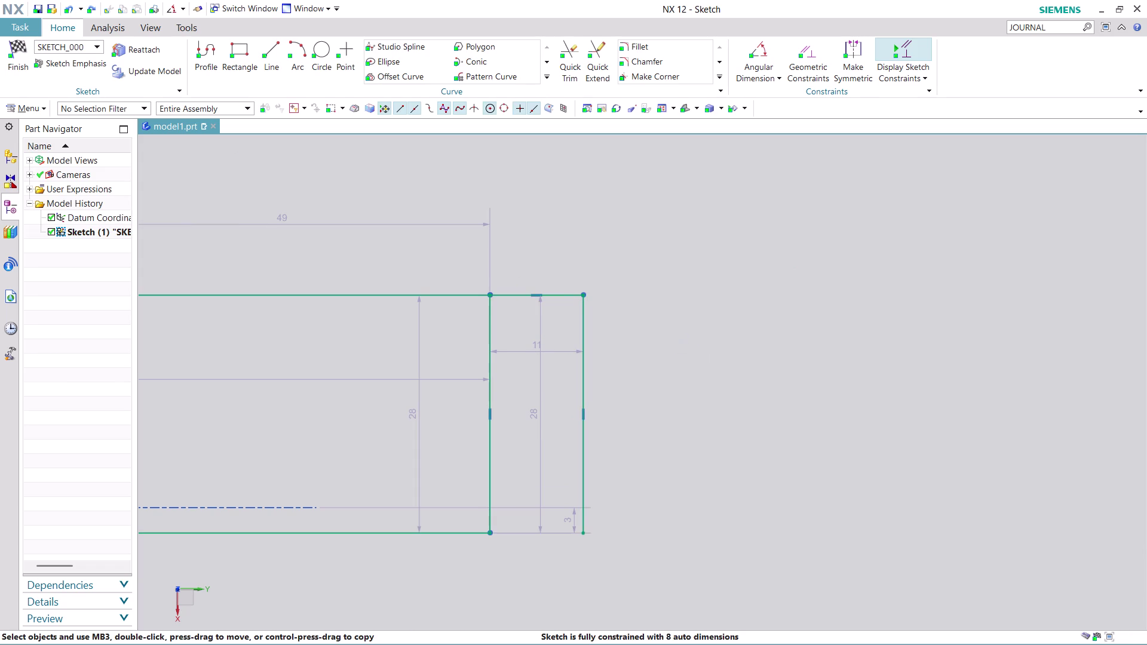
key(ctrl+z)
scroll(down, 3)
Delete the short top-right extension line and its 11 dimension, leaving six automatic dimensions.
scroll(down, 3)
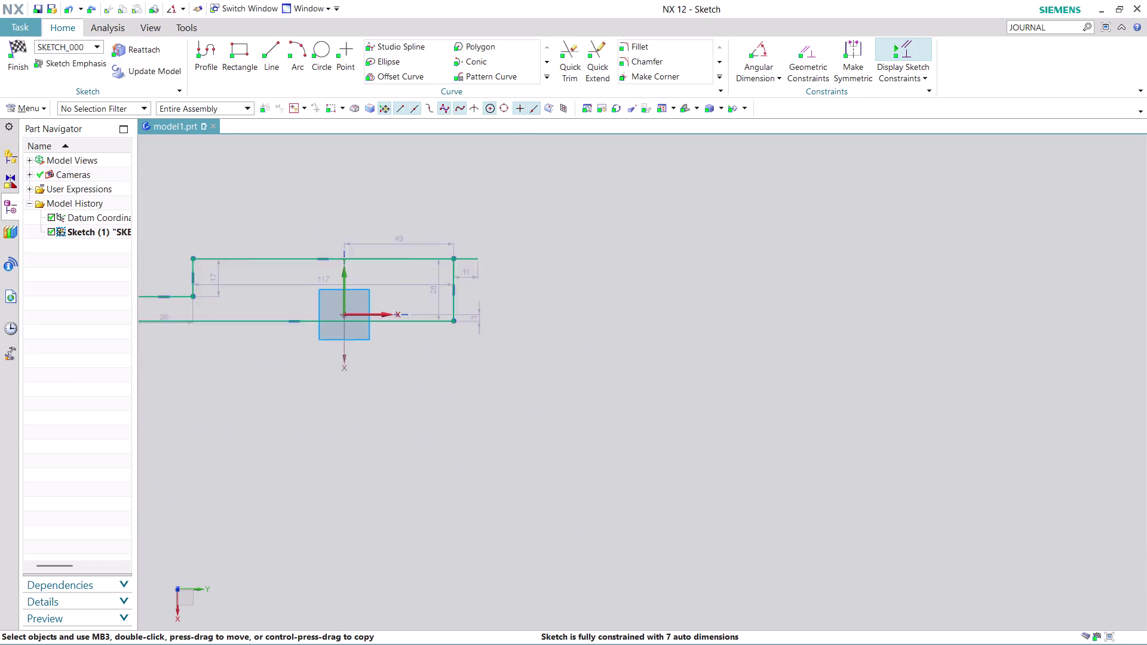
scroll(down, 3)
scroll(up, 3)
scroll(up, 3)
middle_drag(261, 211, 263, 214)
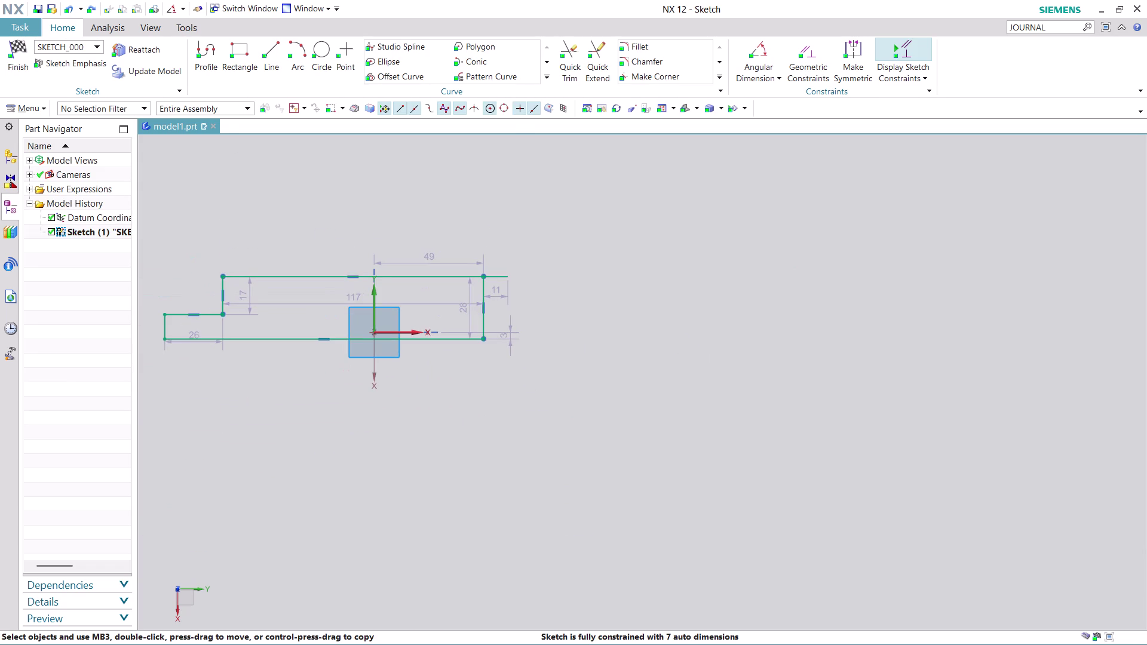
middle_drag(263, 214, 341, 253)
scroll(up, 3)
scroll(up, 3)
scroll(up, 3)
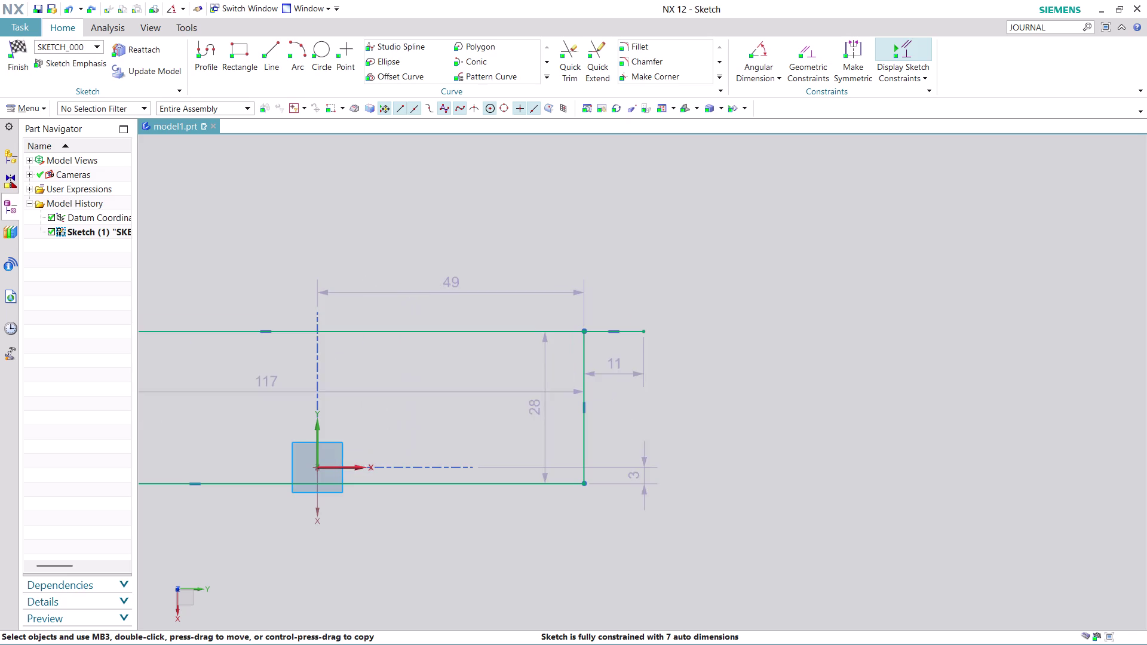
right_click(638, 334)
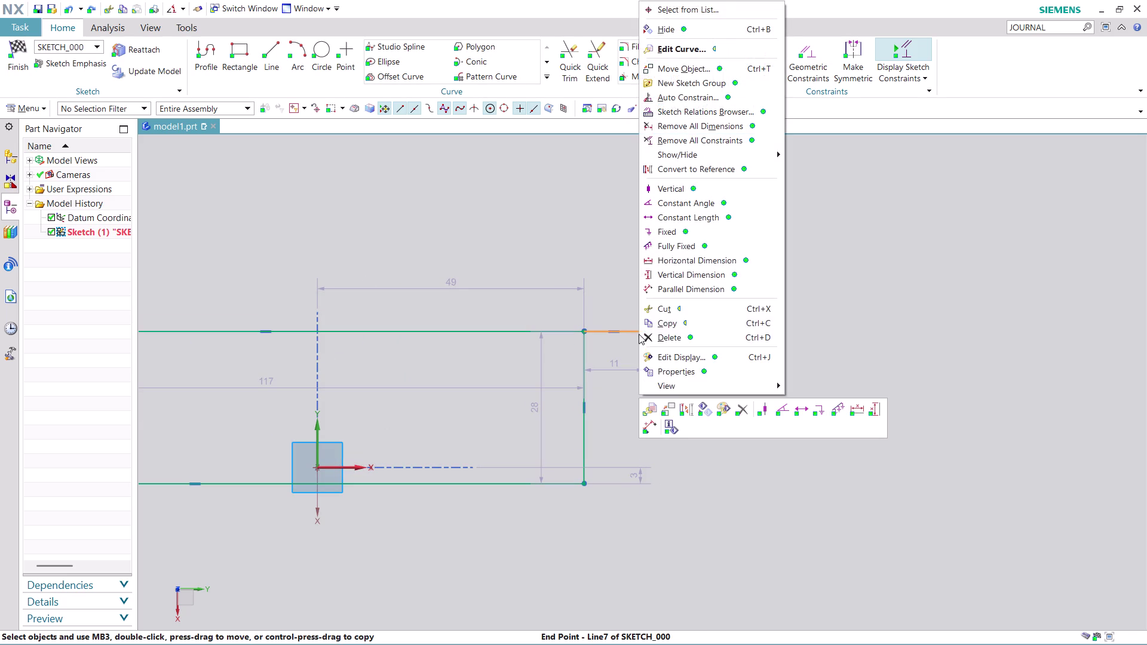
click(676, 334)
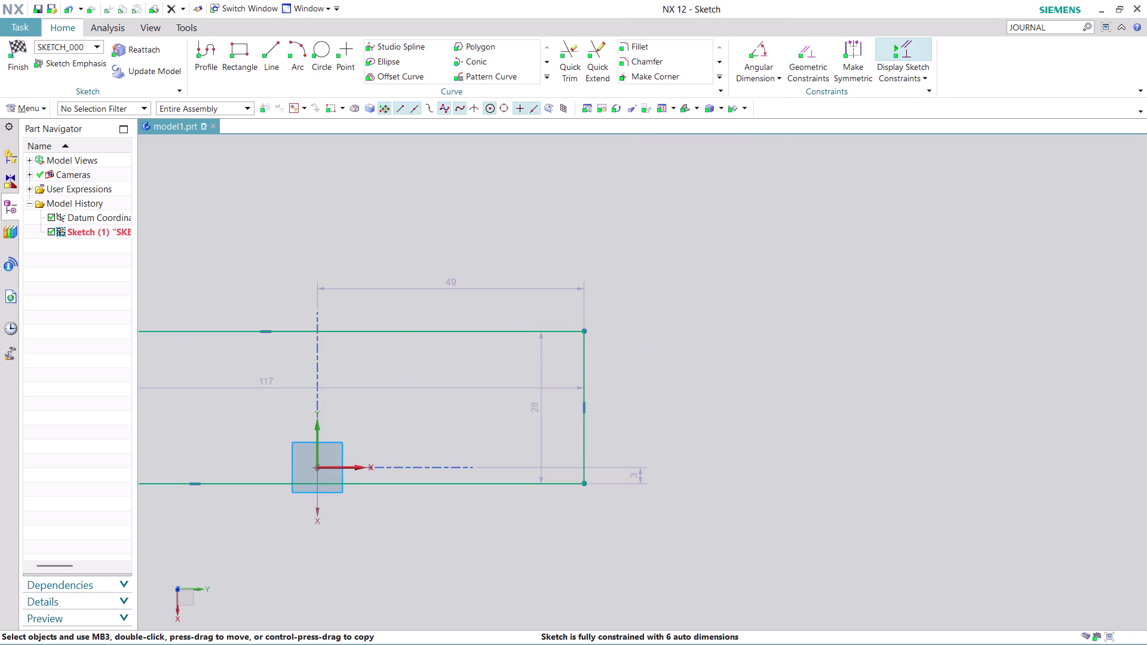